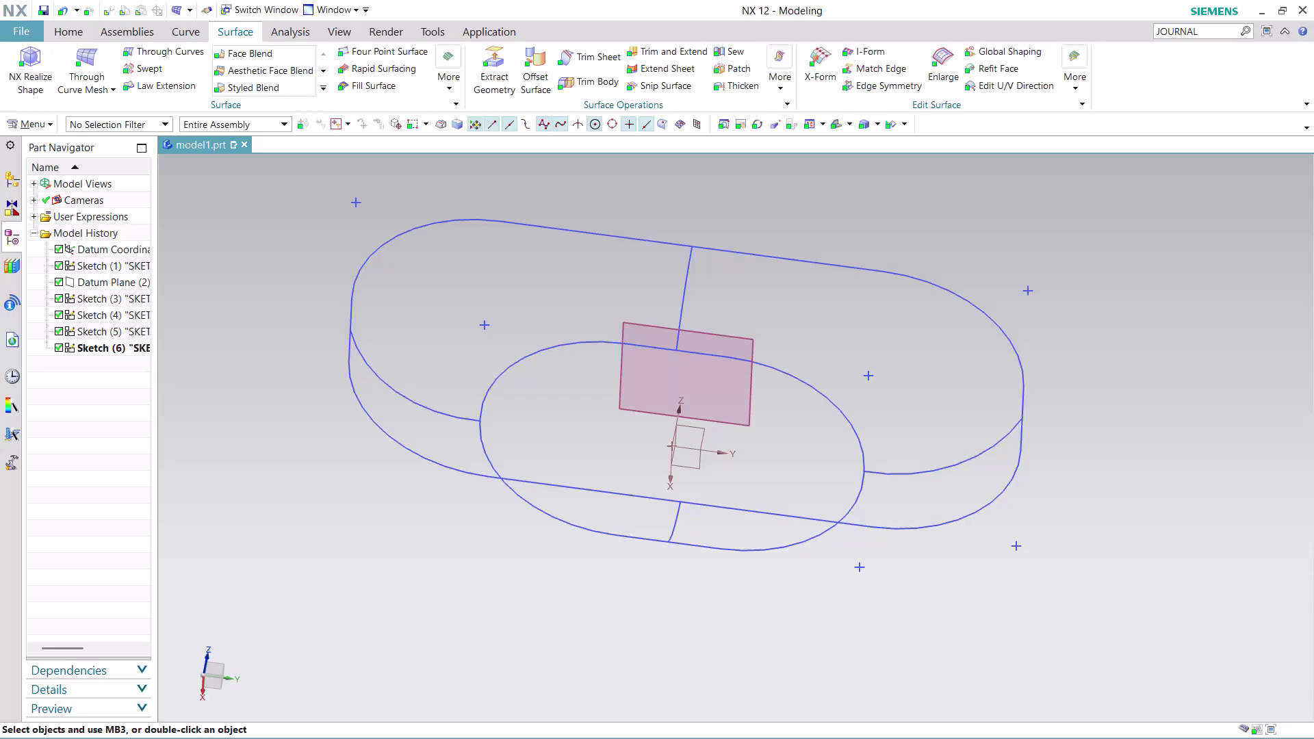
Orbit around the hull-shaped sketch curves and launch Through Curve Mesh.
middle_drag(491, 598, 483, 558)
scroll(up, 3)
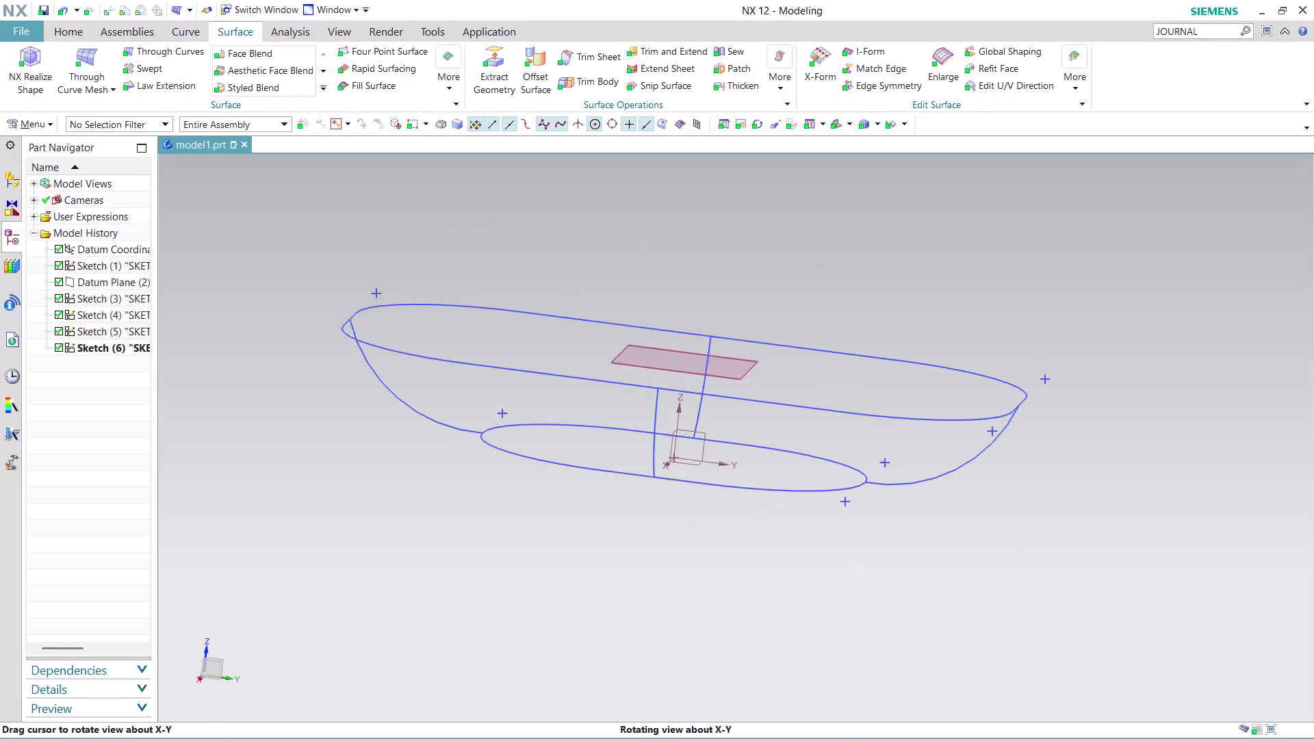
middle_drag(483, 558, 478, 548)
middle_drag(476, 542, 479, 566)
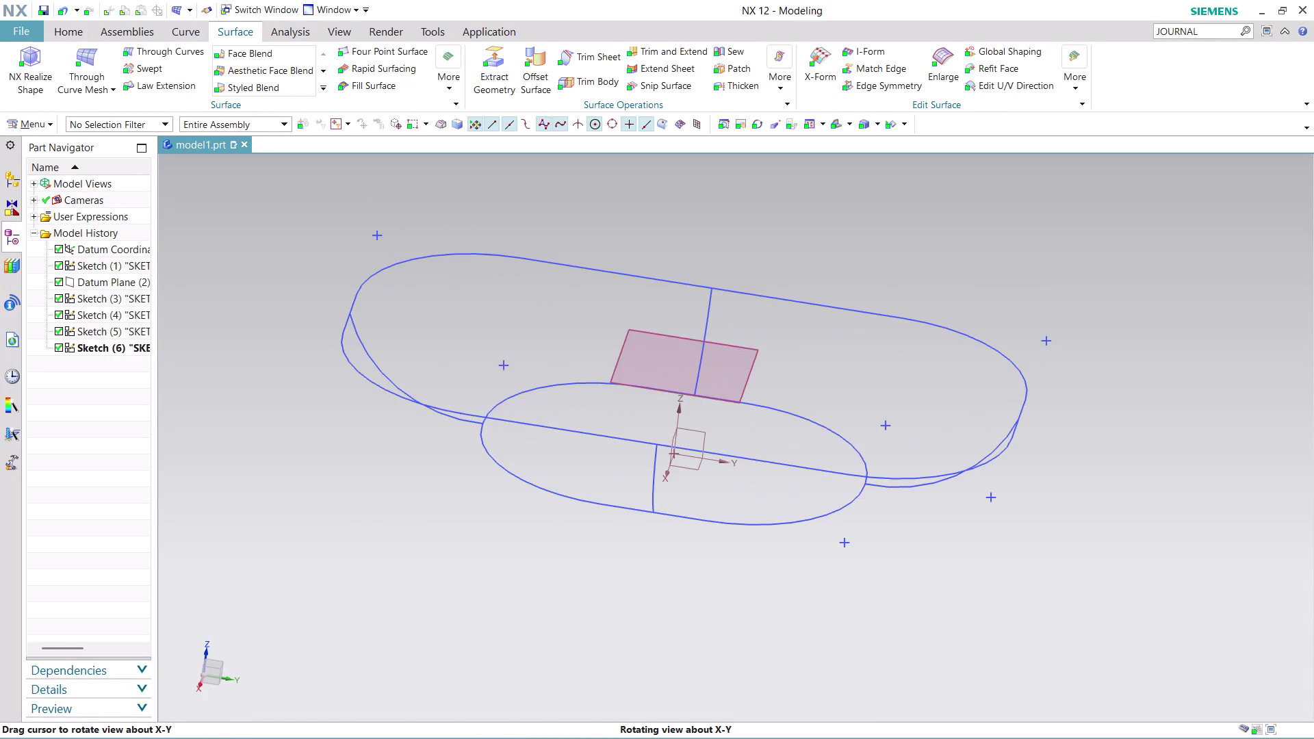
middle_drag(479, 566, 492, 552)
middle_click(492, 552)
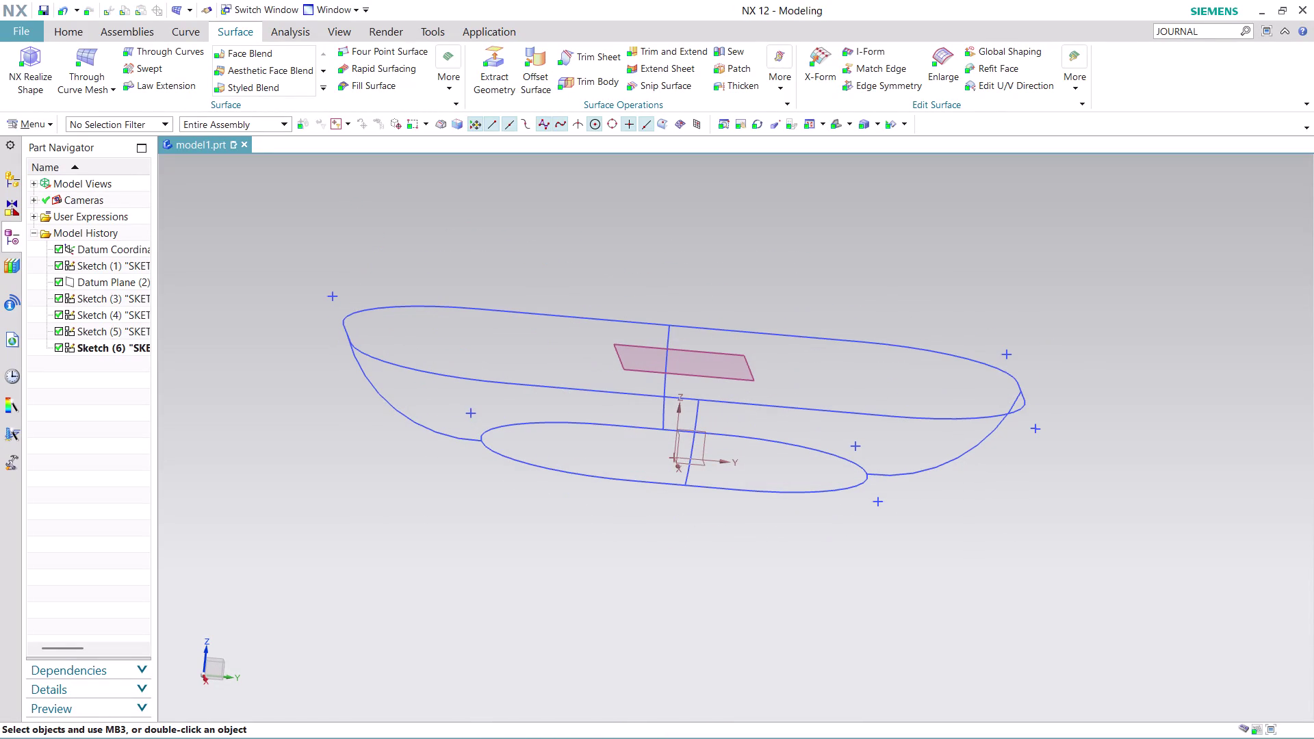
click(91, 54)
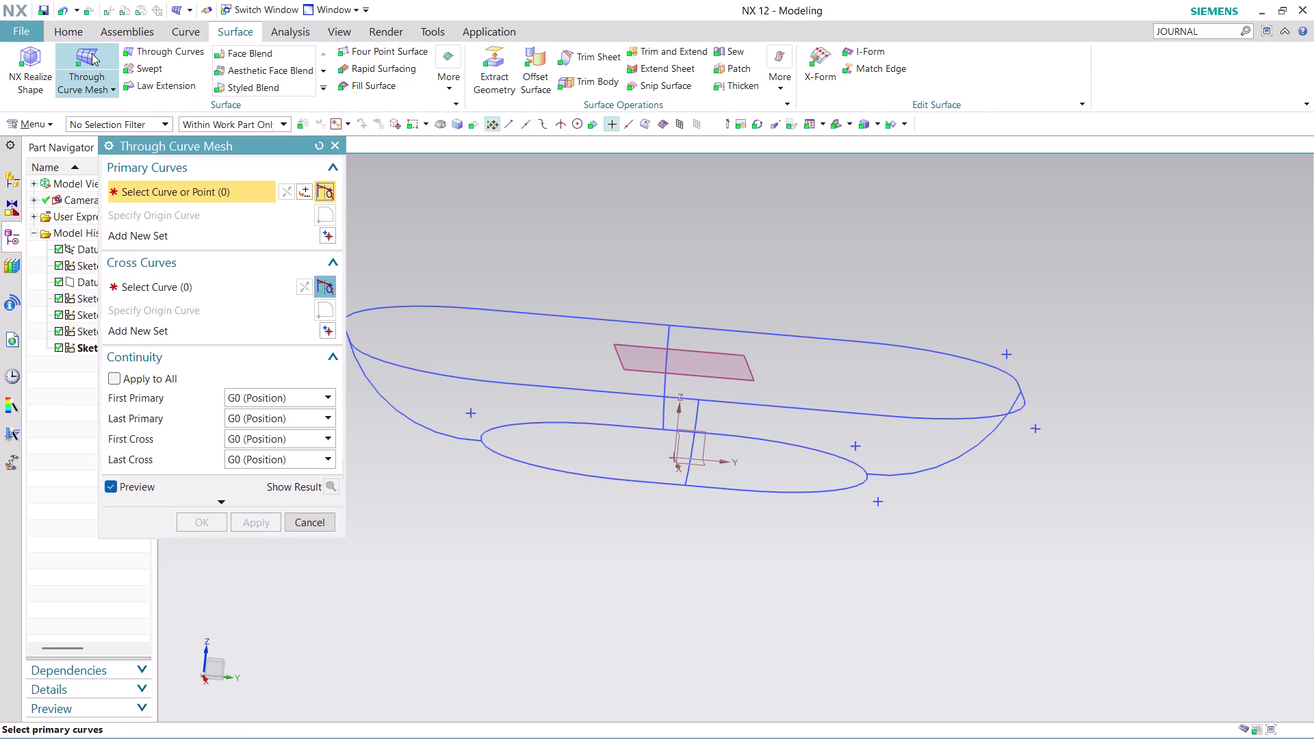
Pick the outer oval, add a new set, and pick the inner oval as primary curves.
scroll(down, 3)
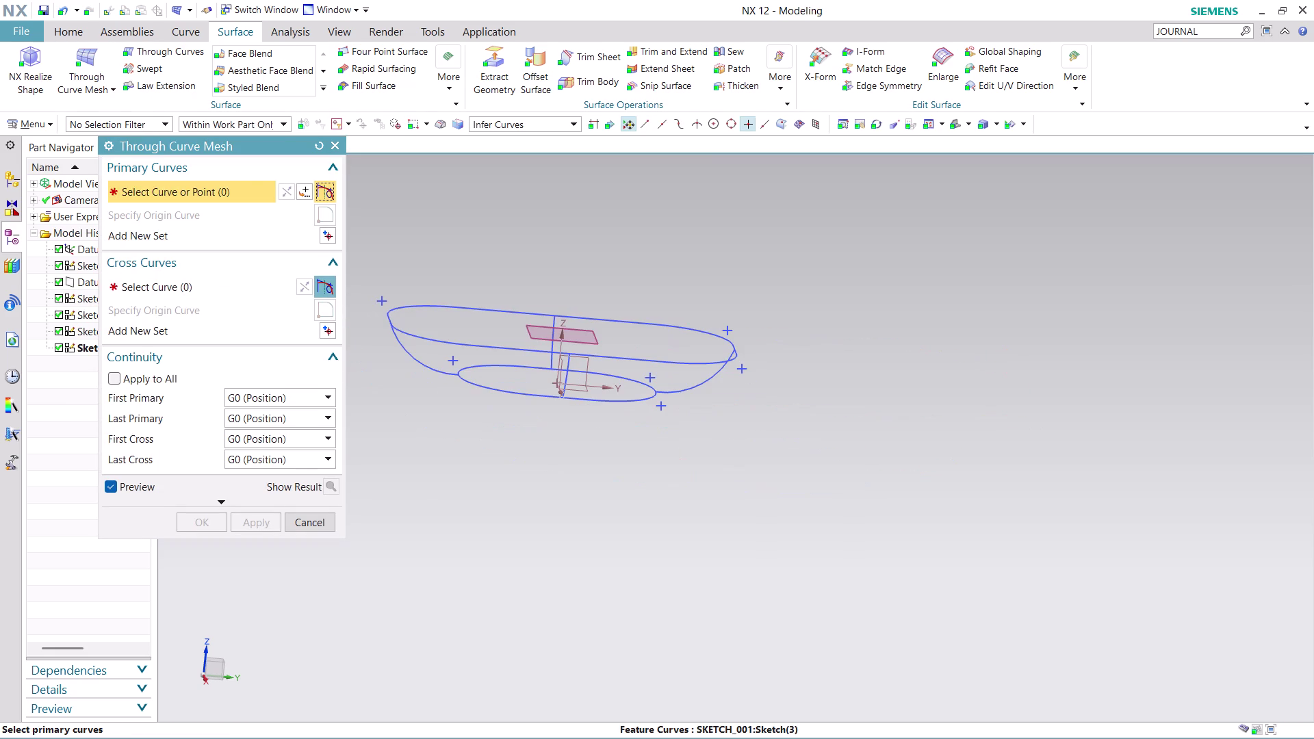
middle_drag(462, 247, 458, 276)
click(391, 356)
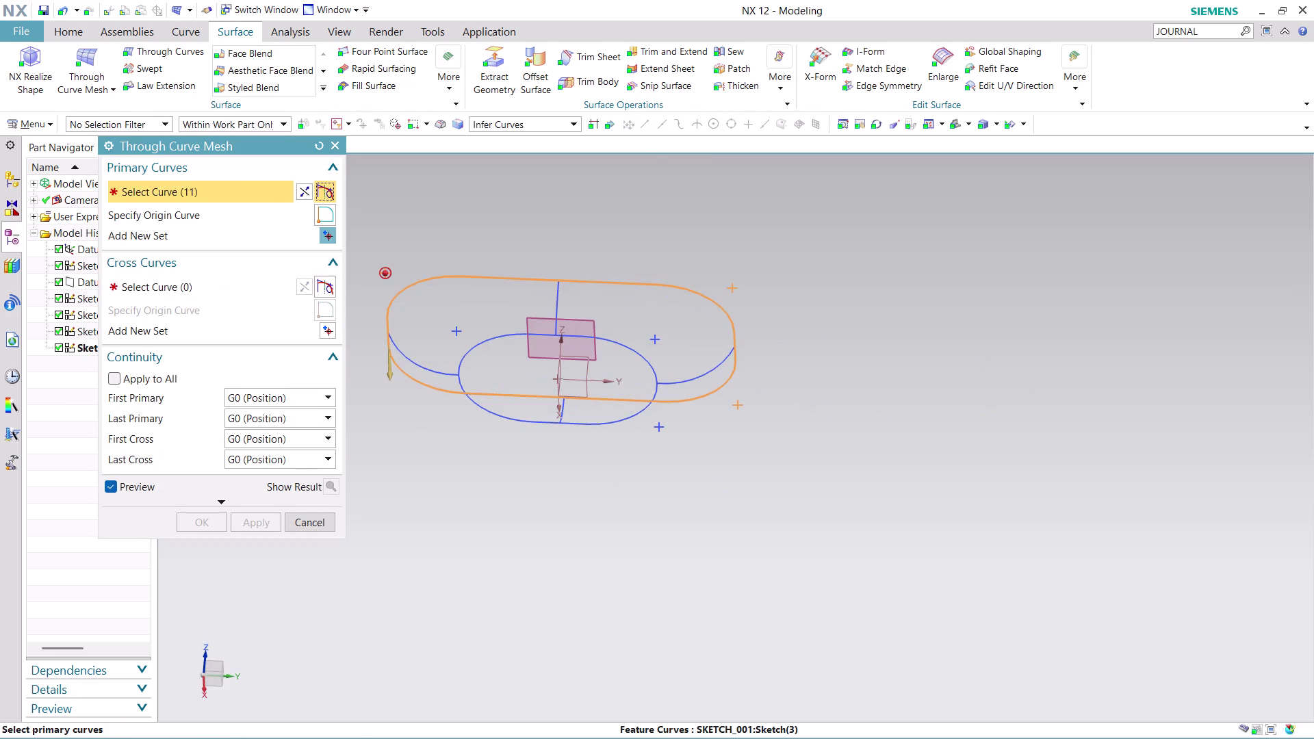
click(301, 195)
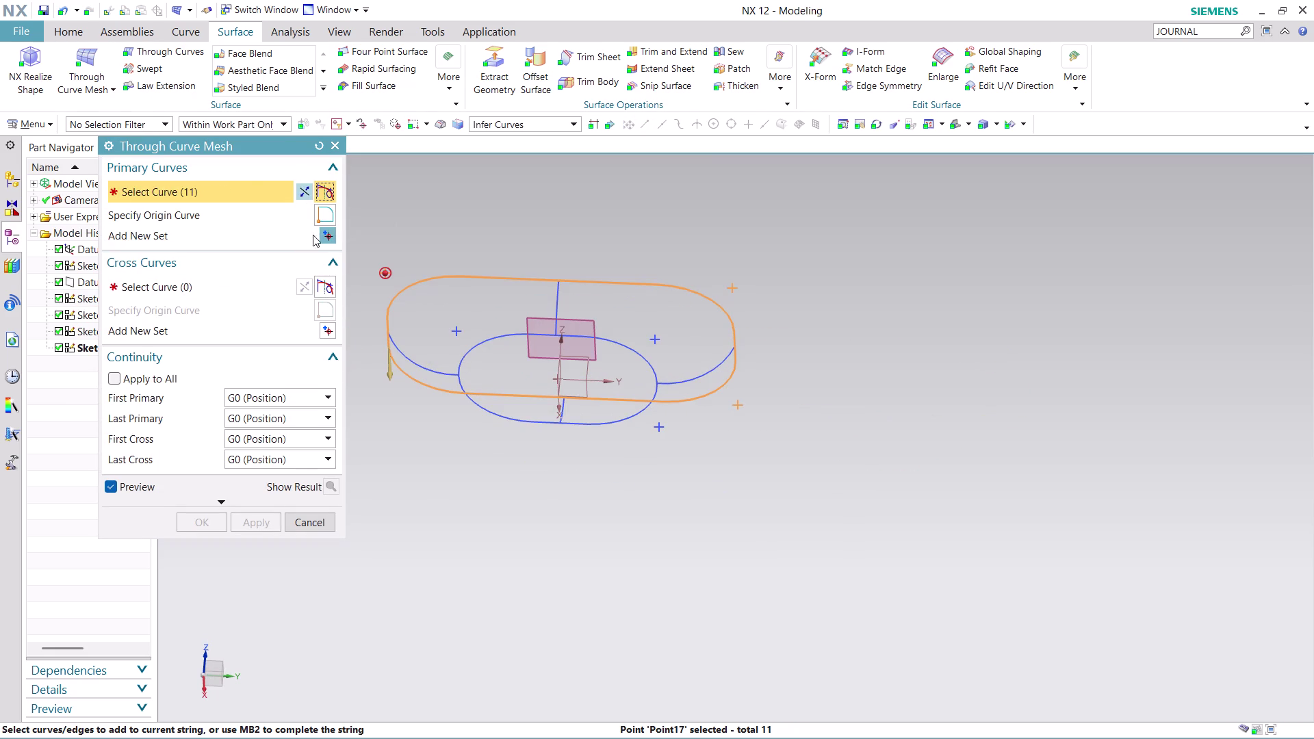
middle_click(419, 435)
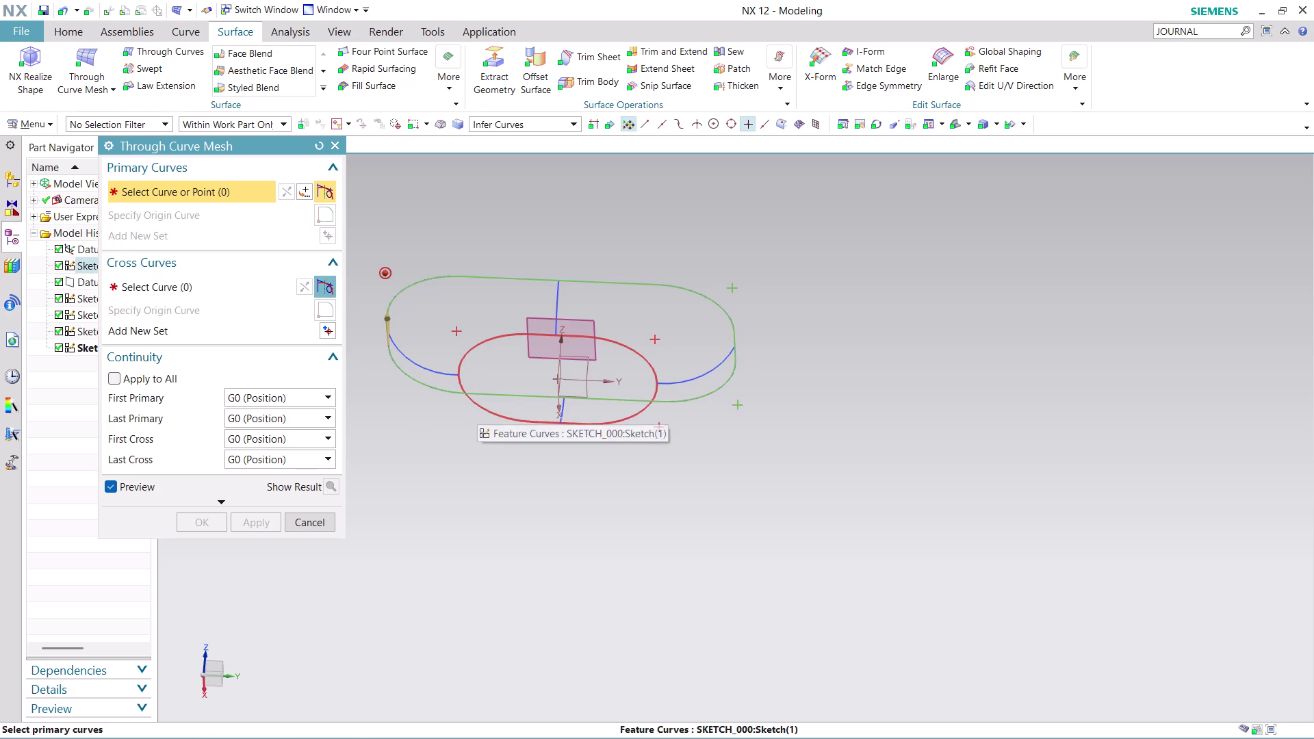
click(477, 406)
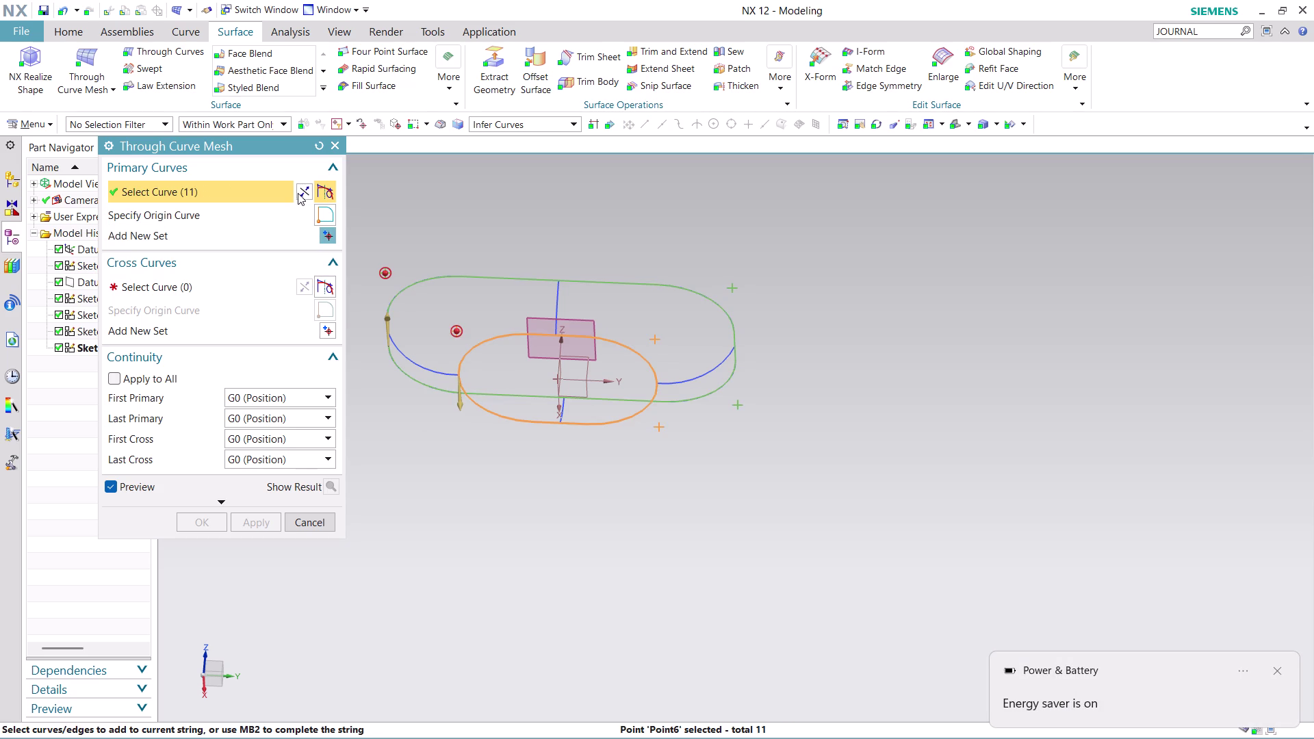
click(298, 193)
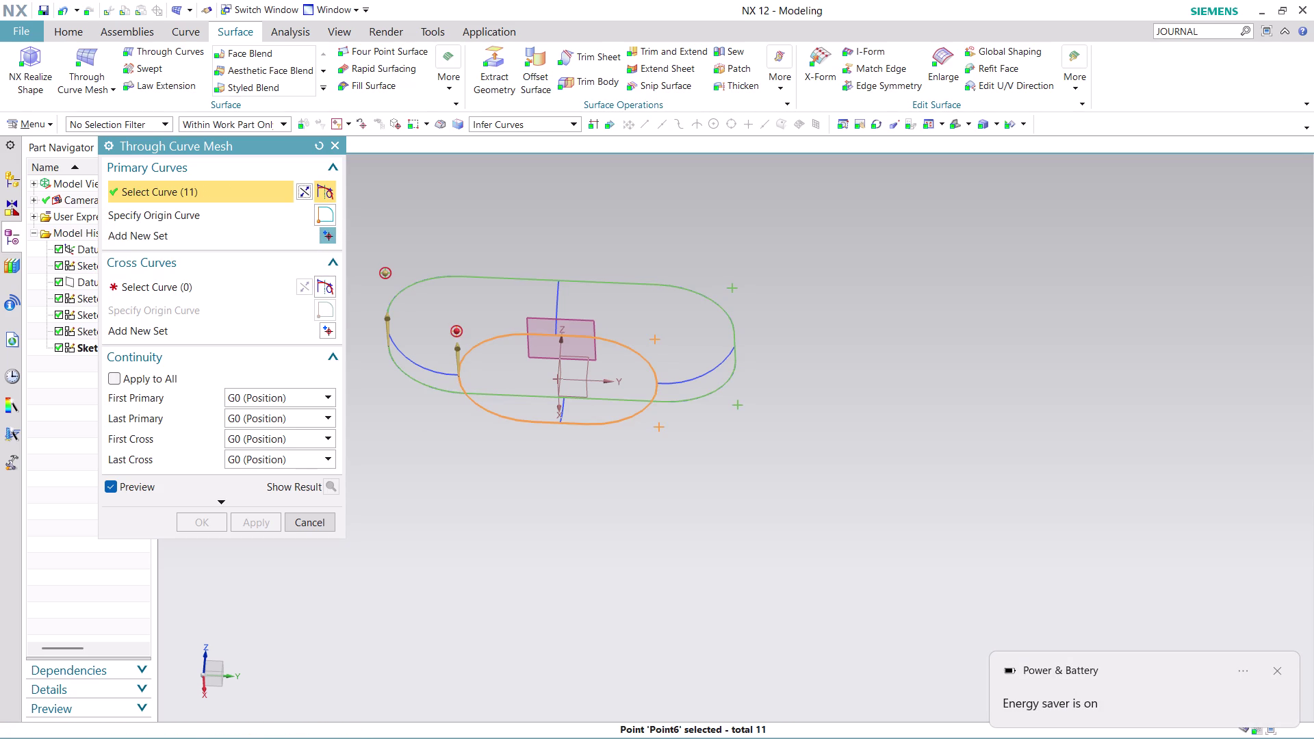
click(201, 285)
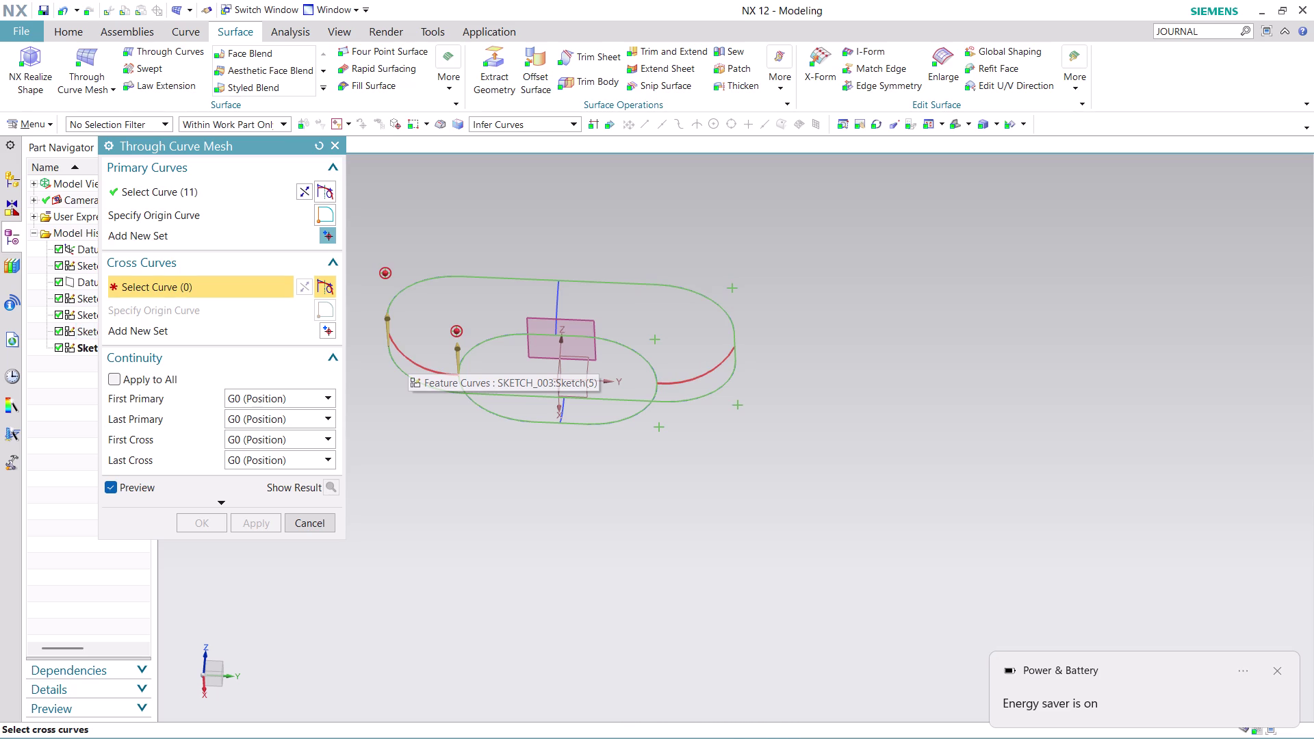
With the Tangent Curves rule, pick the left, back, right and front arcs as cross curves.
click(567, 120)
click(554, 170)
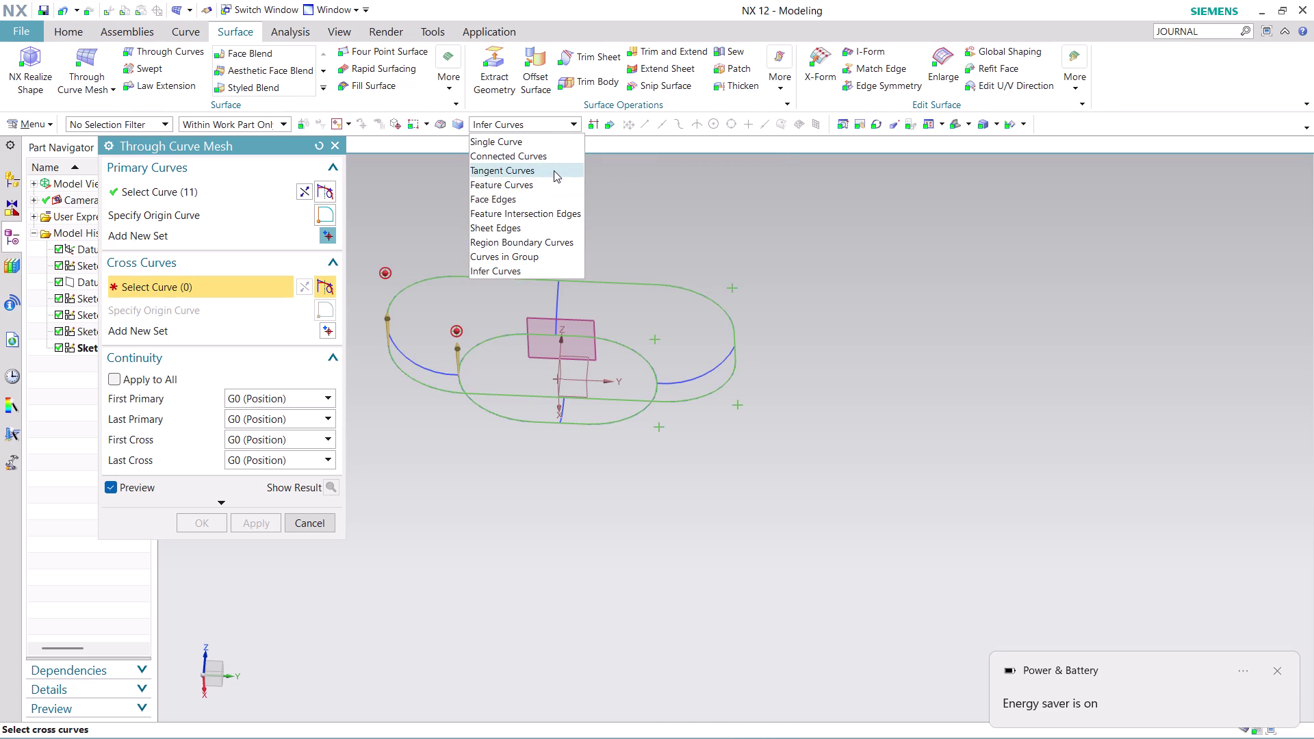
click(412, 360)
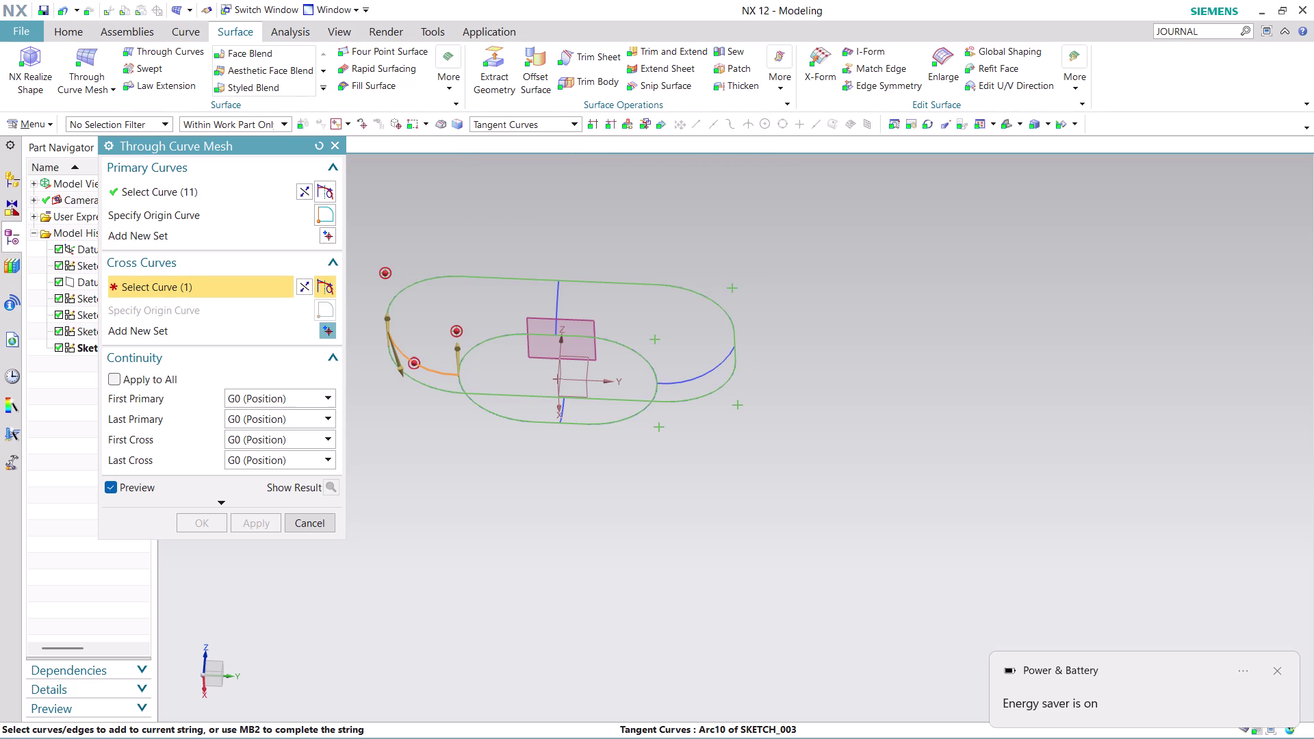
click(555, 291)
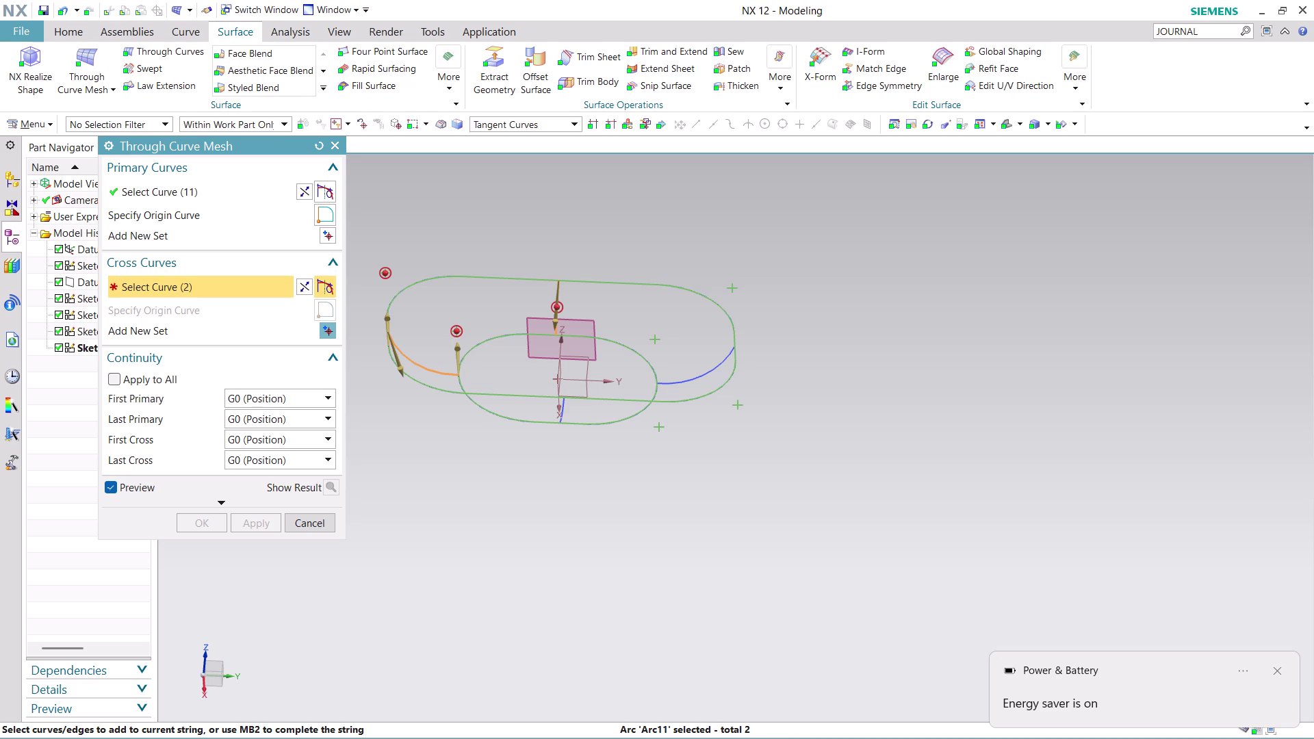
click(720, 367)
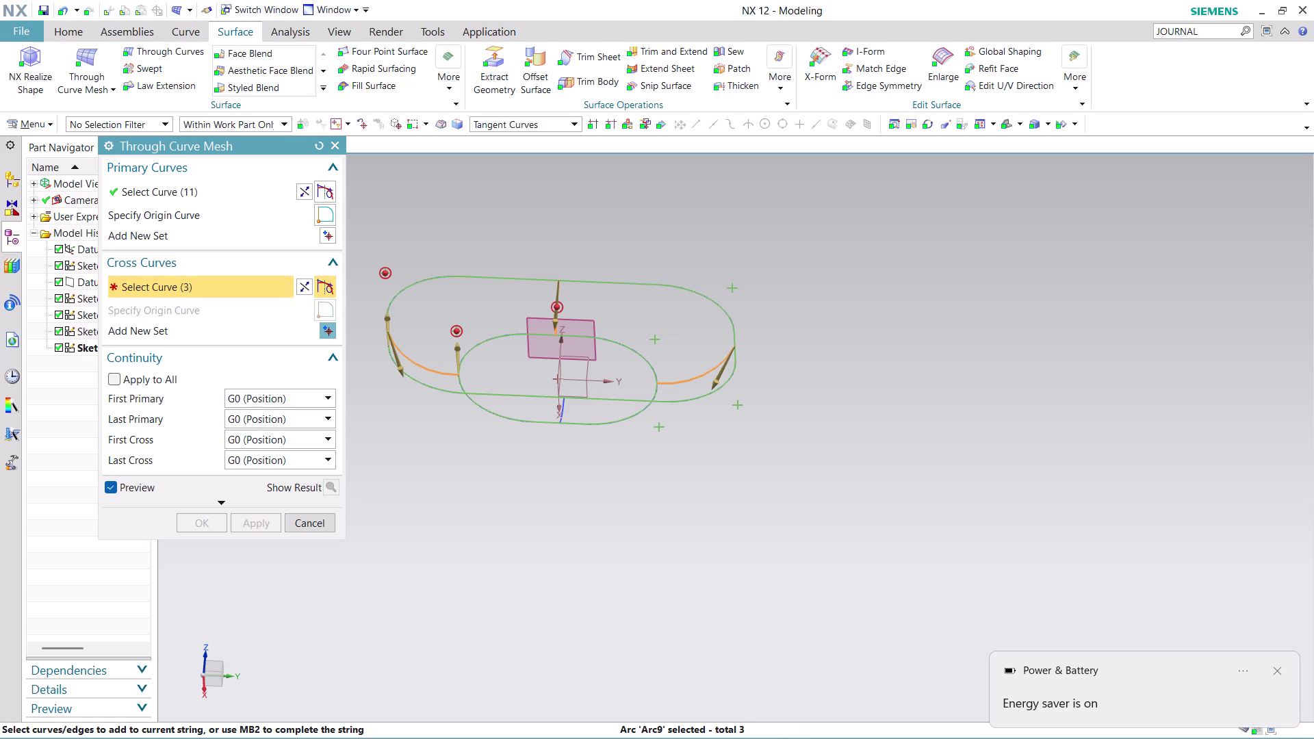
click(561, 419)
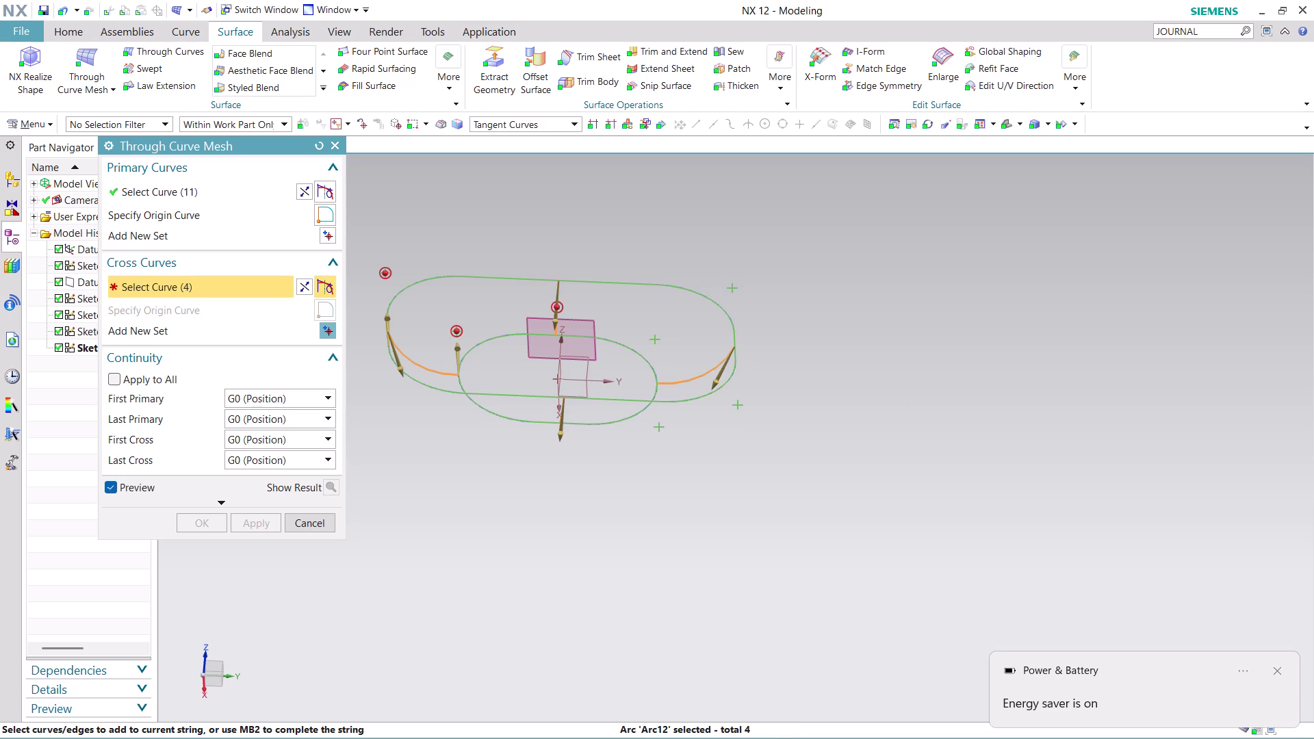
click(215, 501)
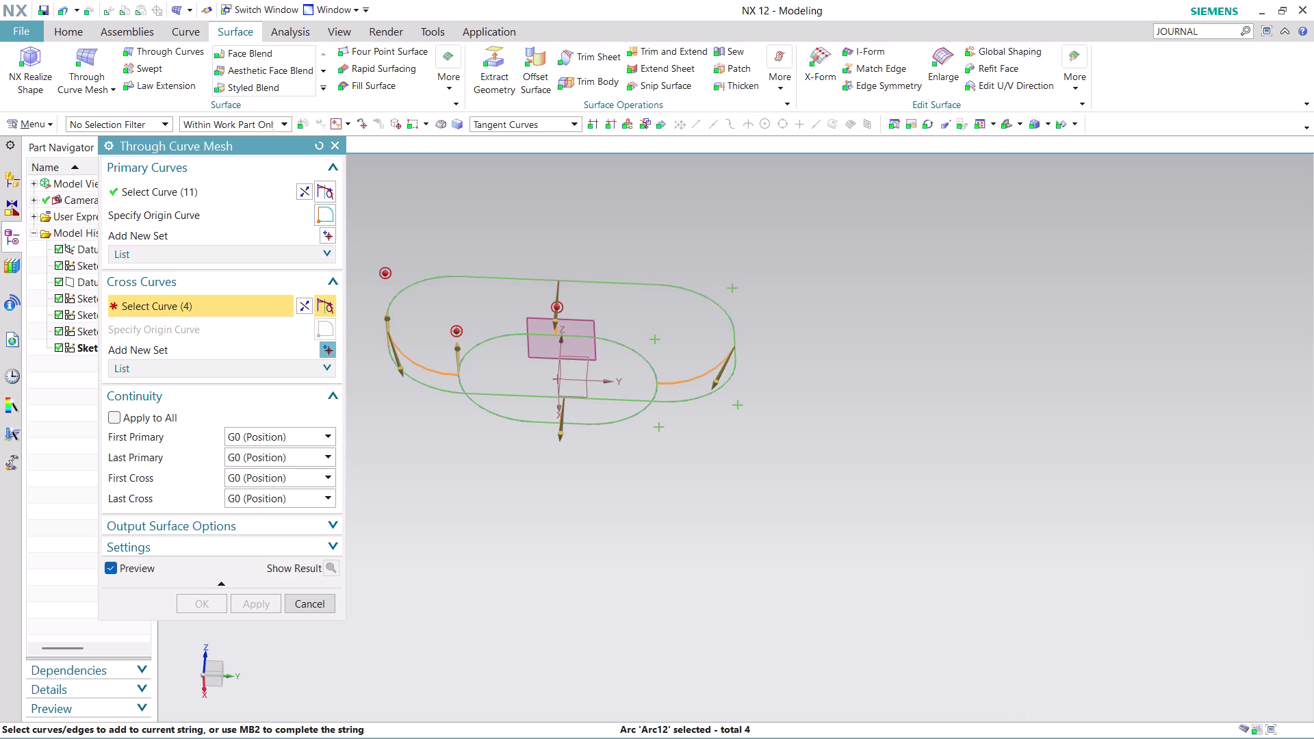
Expand the dialog's More options and show the cross curve list.
click(327, 303)
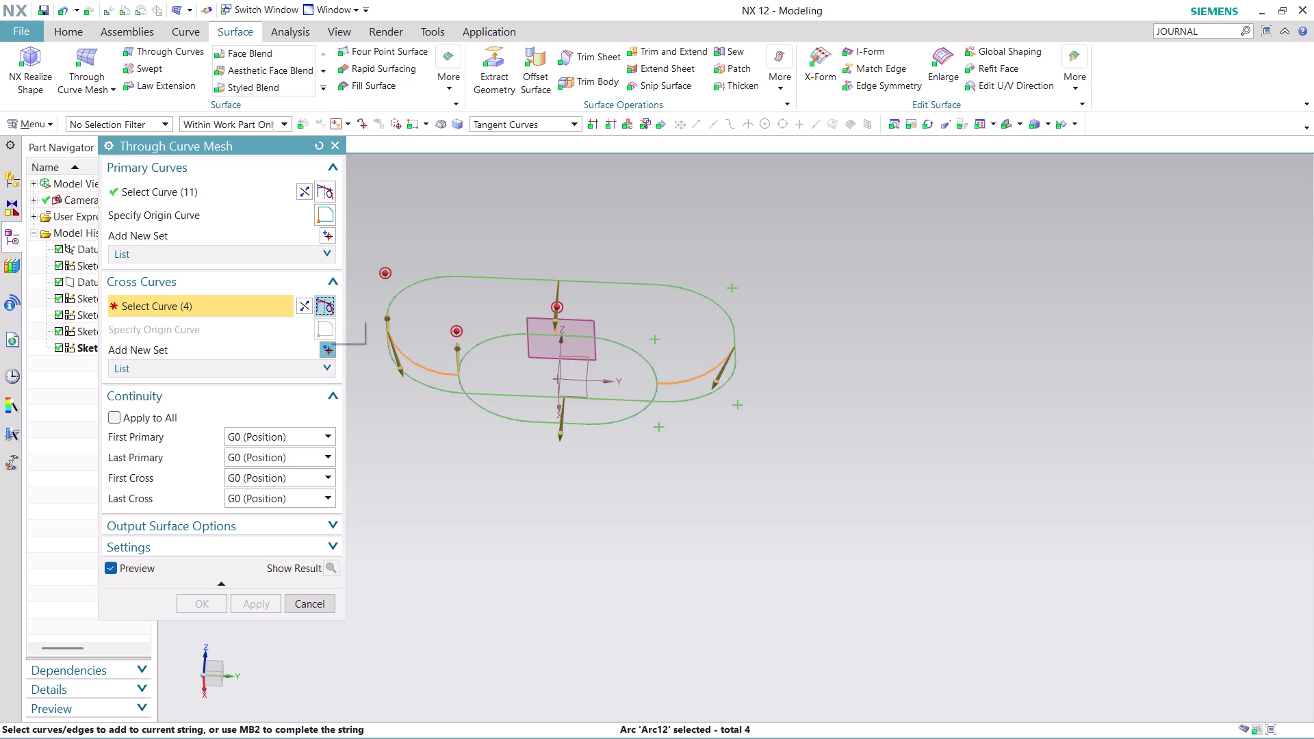
click(324, 308)
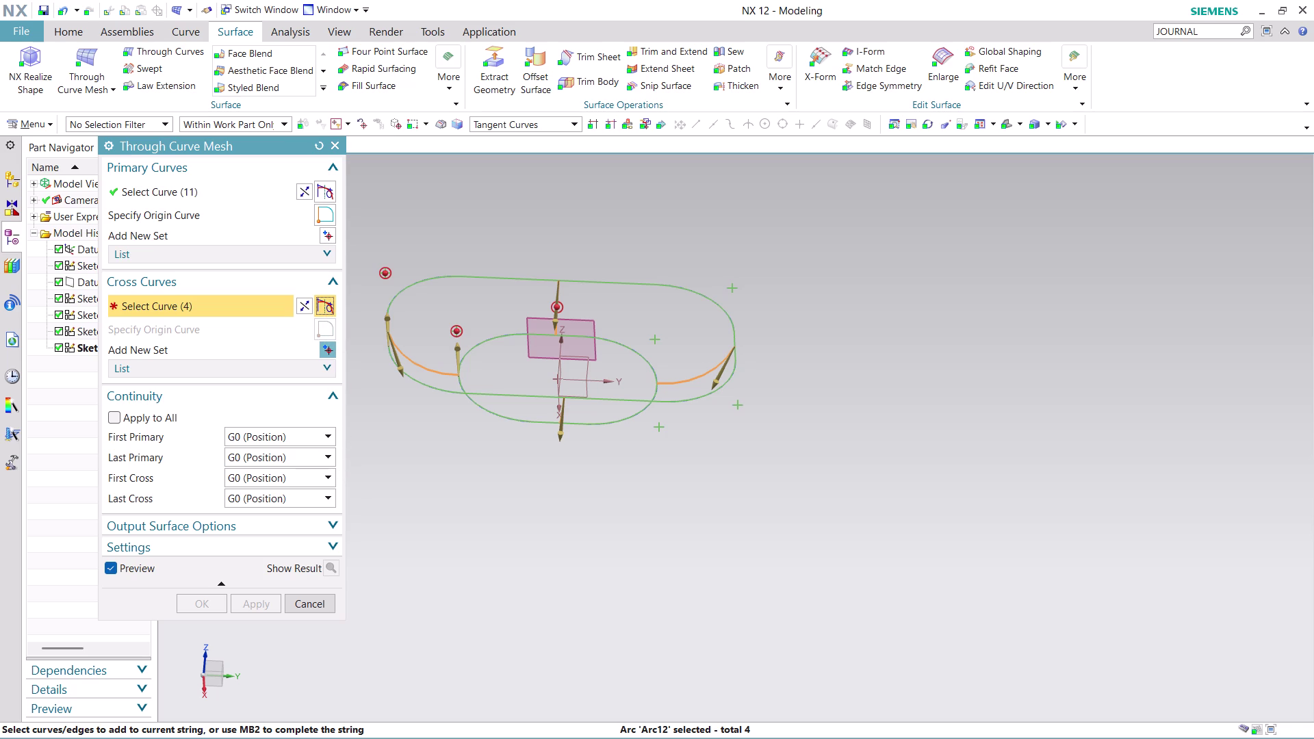
click(321, 369)
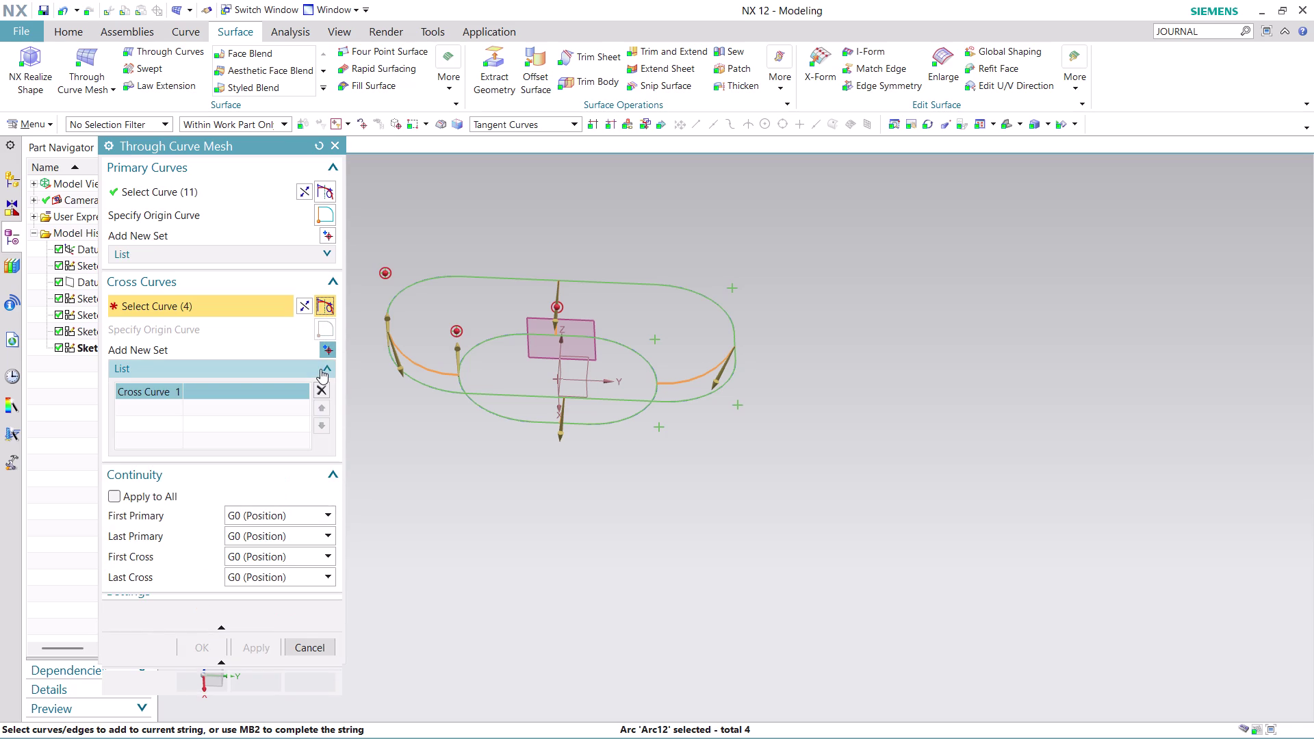
Change Body Type from Solid to Sheet in Settings, keeping Rebuild at None.
click(279, 428)
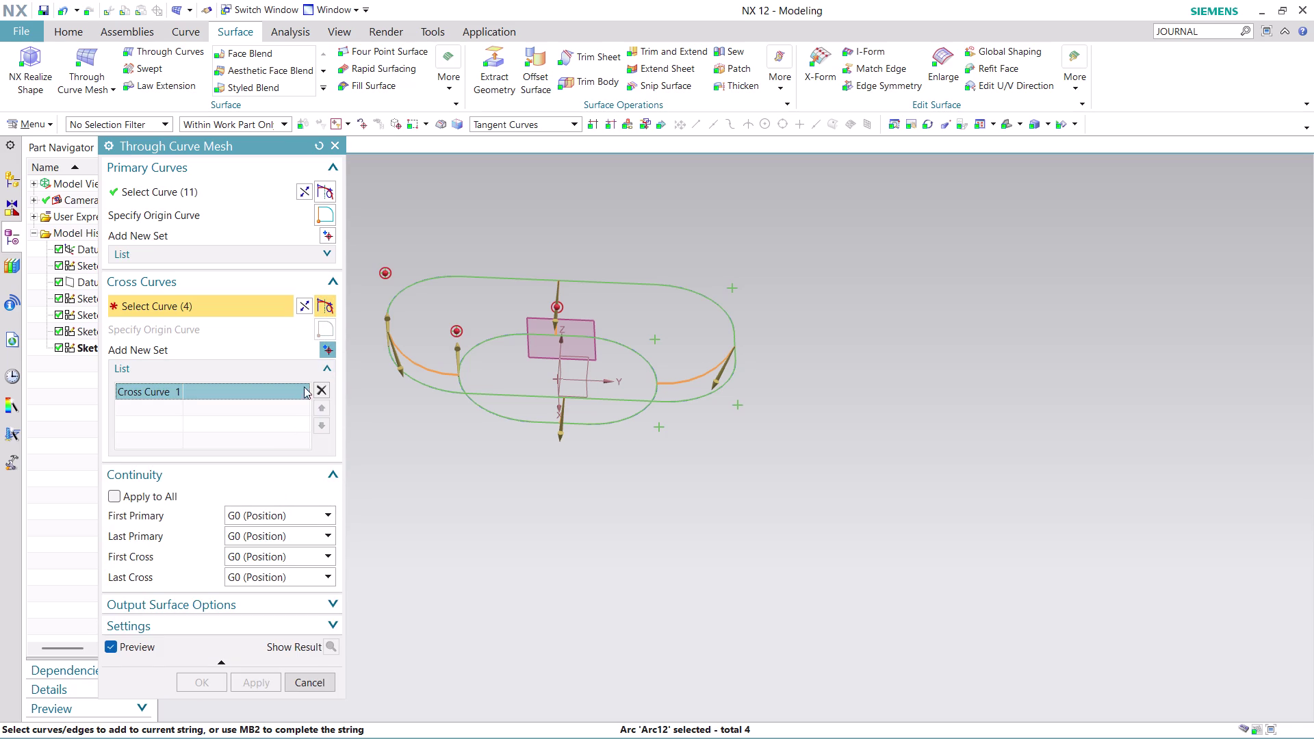
click(322, 369)
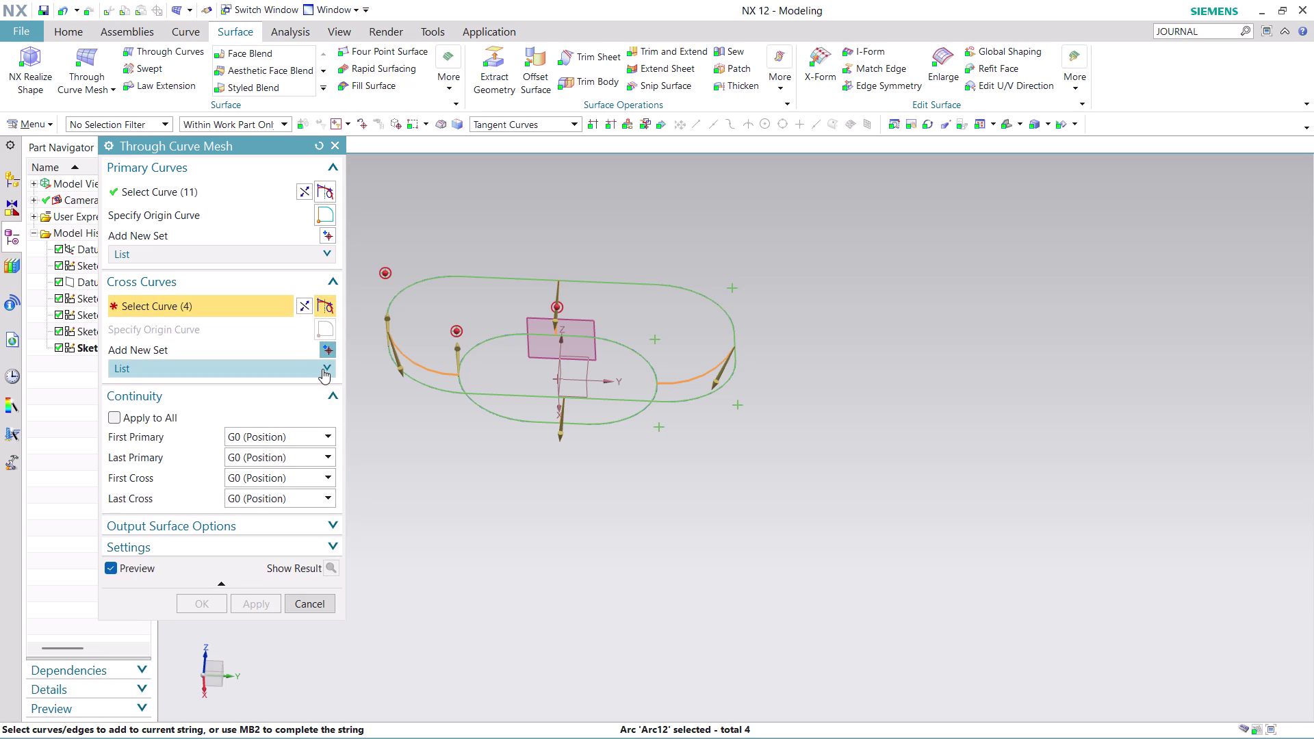
click(328, 548)
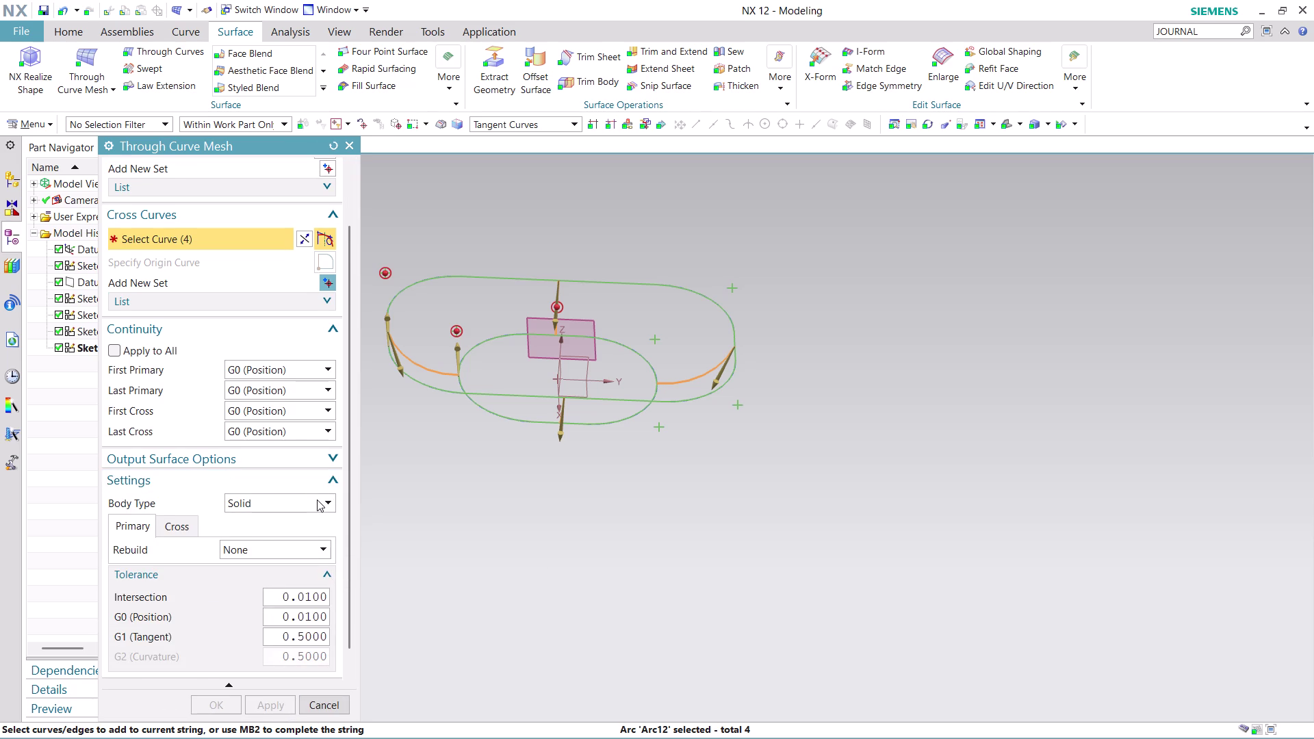
click(317, 500)
click(302, 529)
scroll(down, 3)
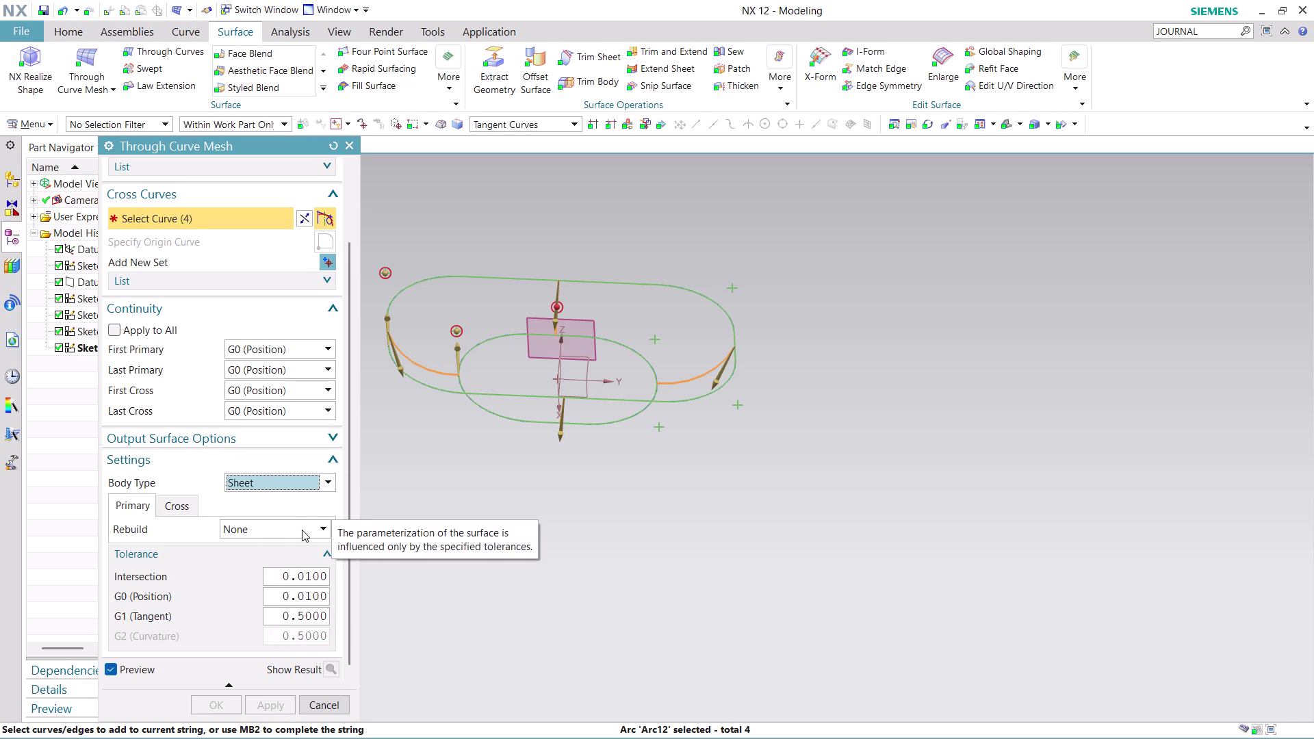
click(302, 530)
click(302, 530)
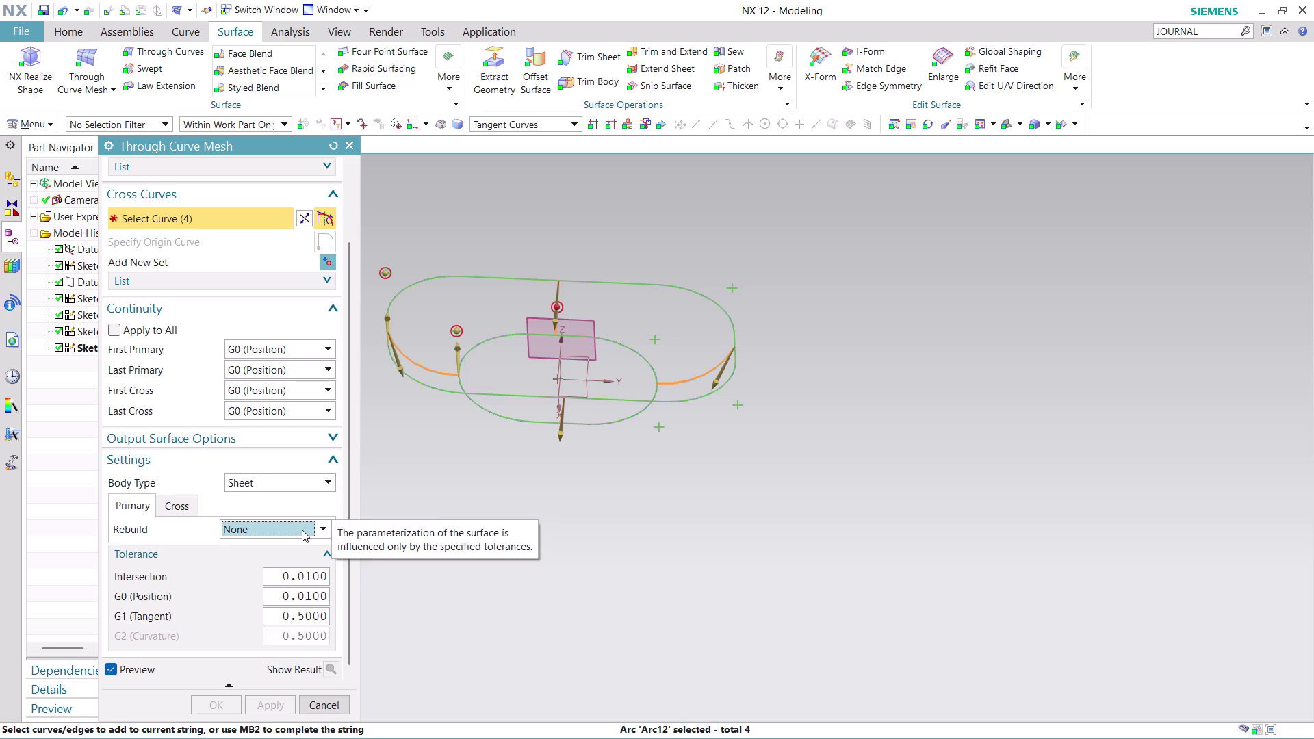
click(327, 458)
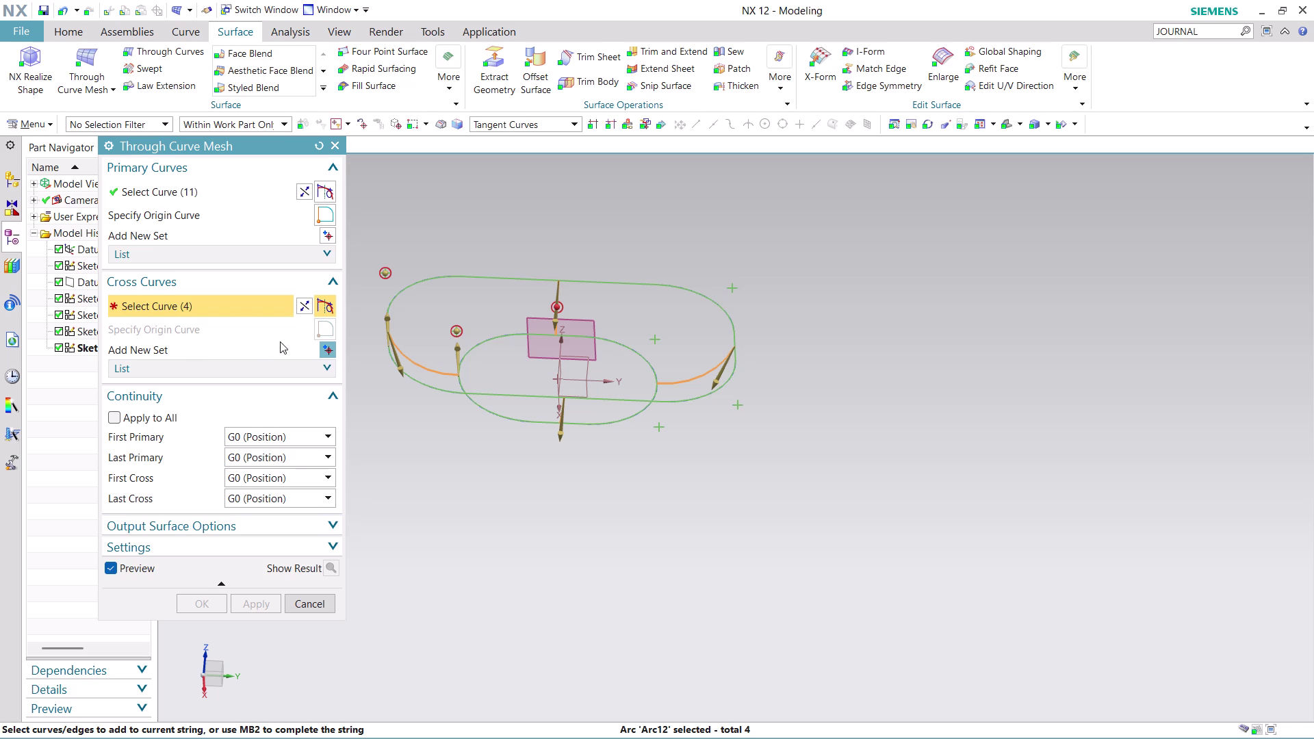
Re-pick cross curves, add another cross-curve set, then cancel the Through Curve Mesh command.
click(182, 256)
click(181, 256)
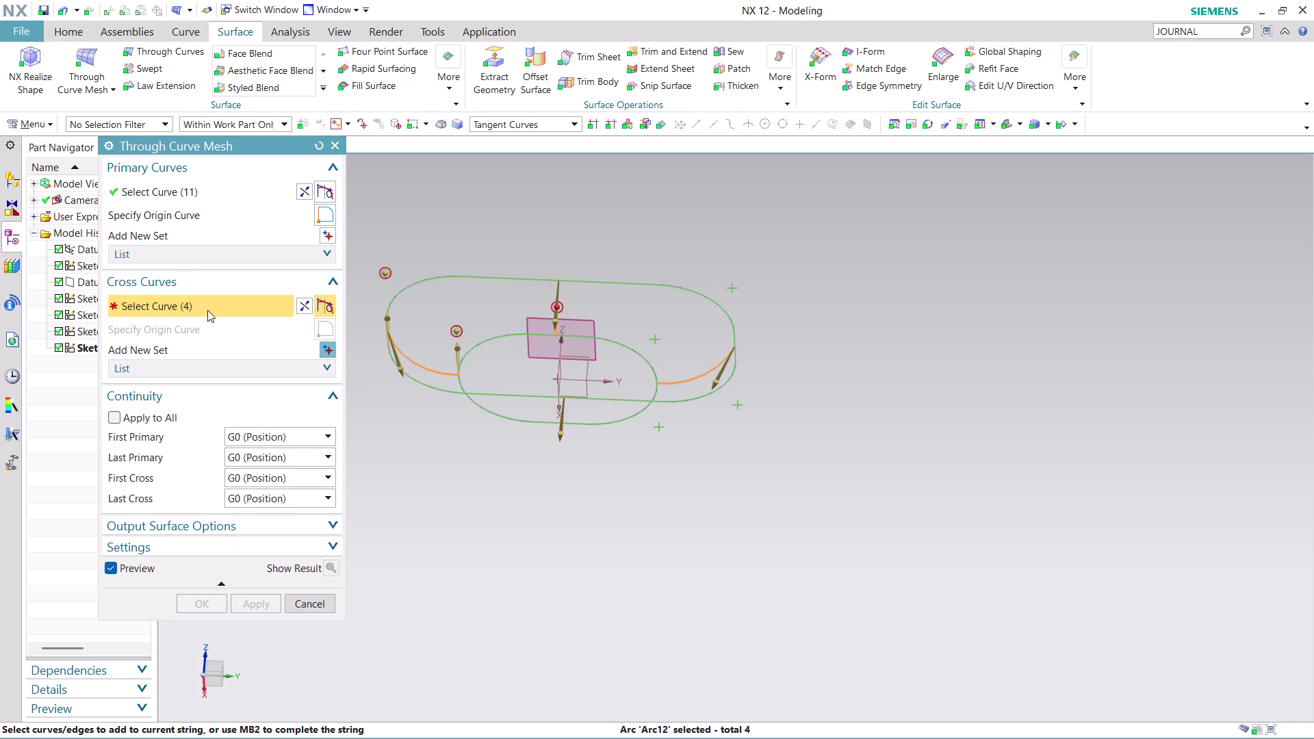
click(208, 310)
right_click(207, 310)
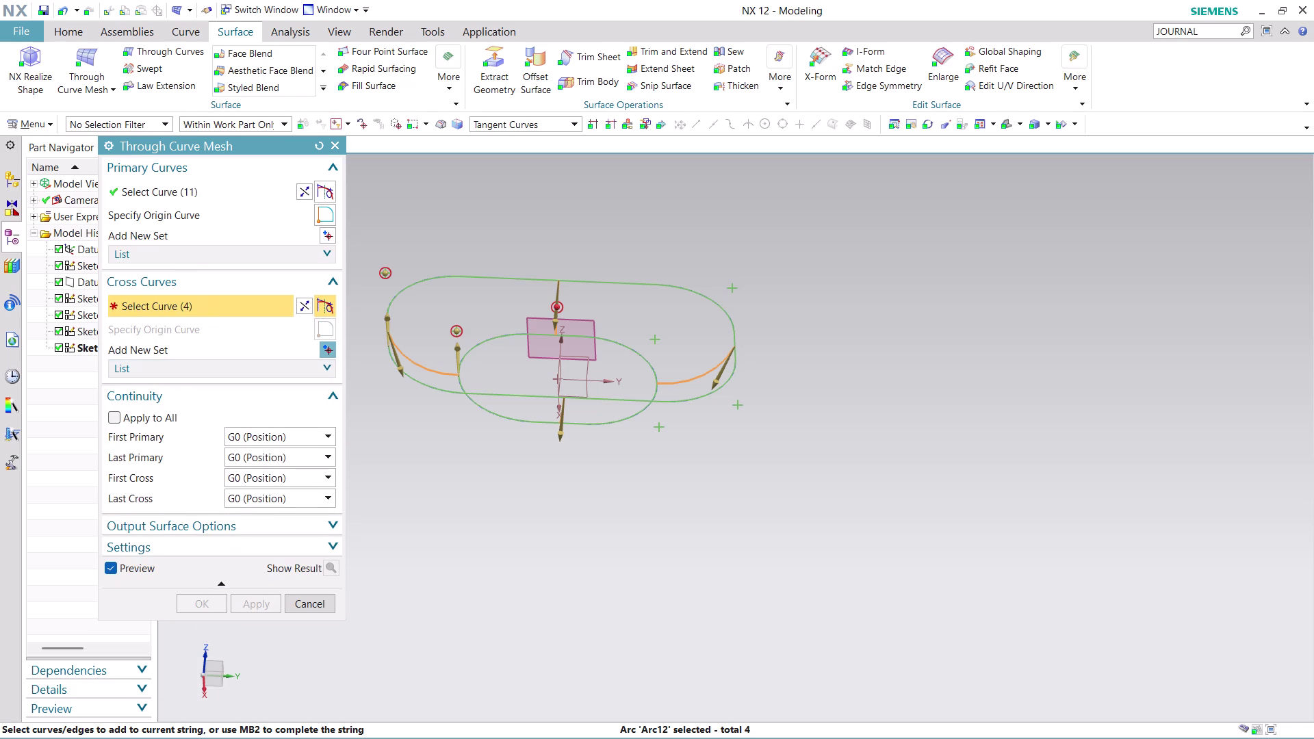
click(561, 441)
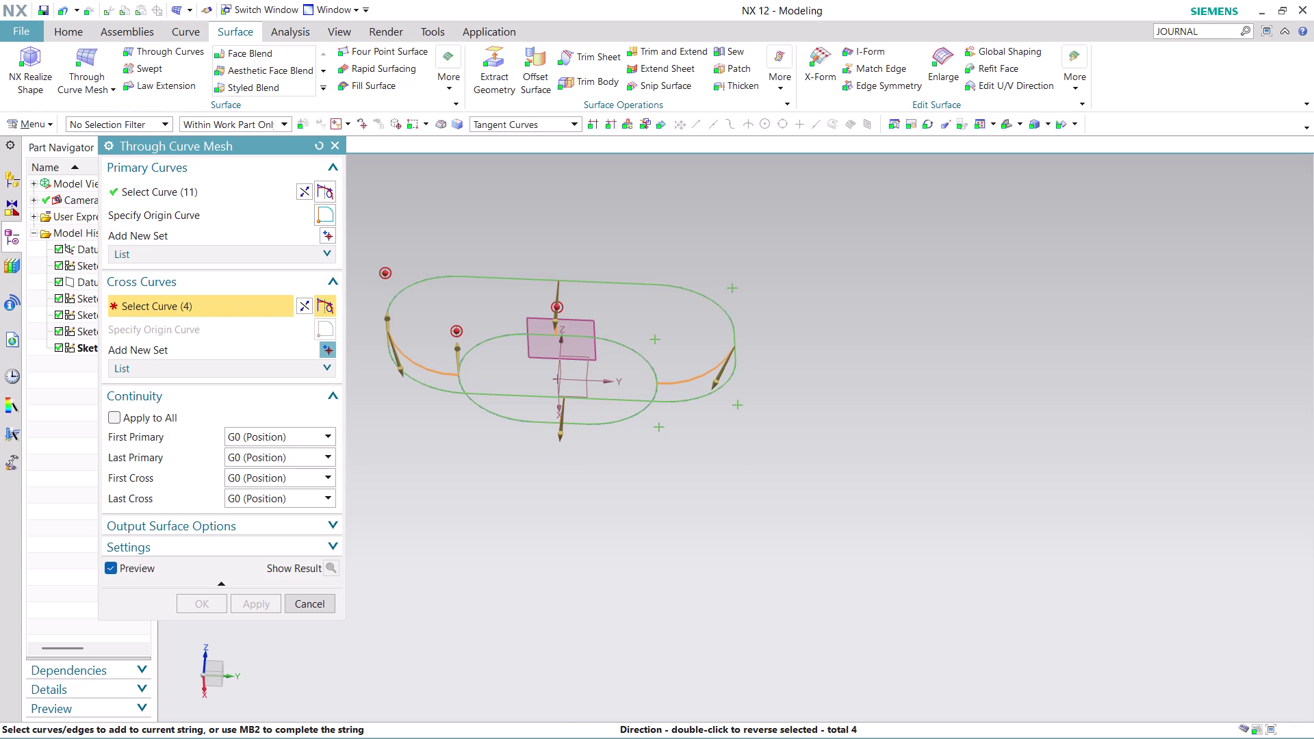
click(398, 367)
click(552, 320)
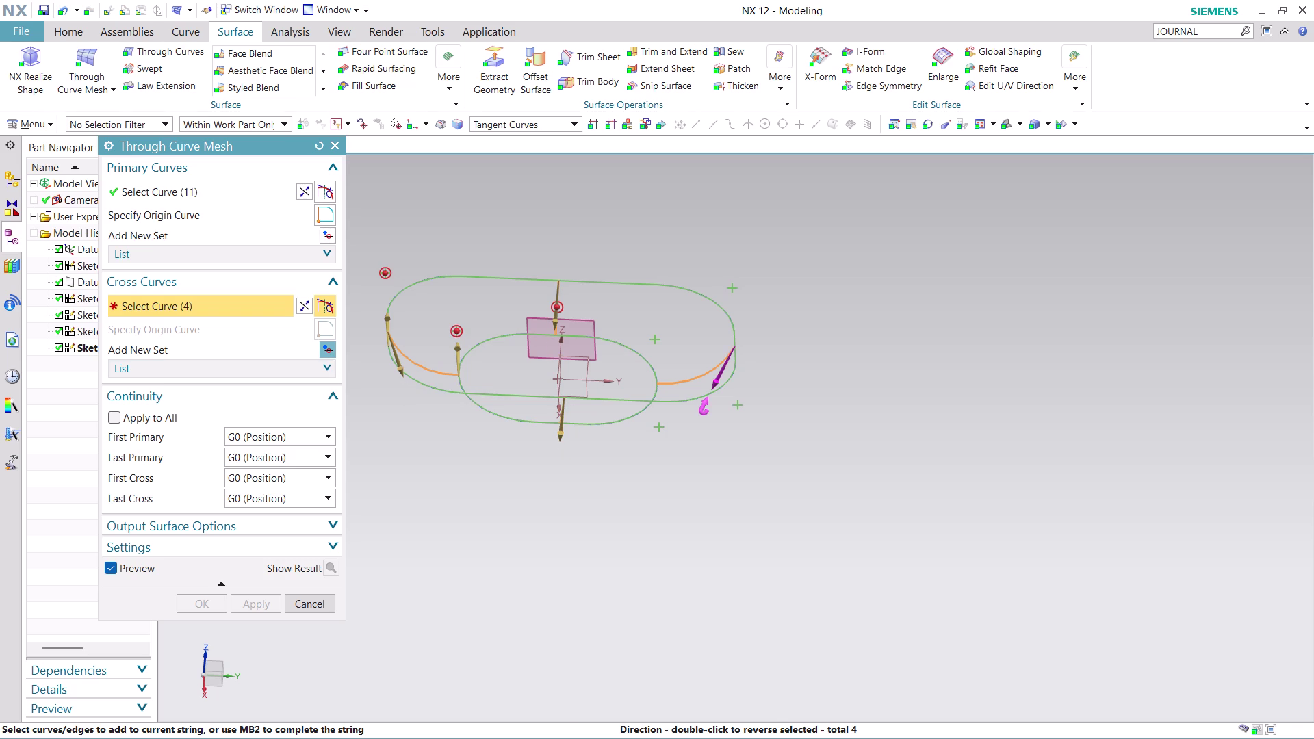
click(724, 379)
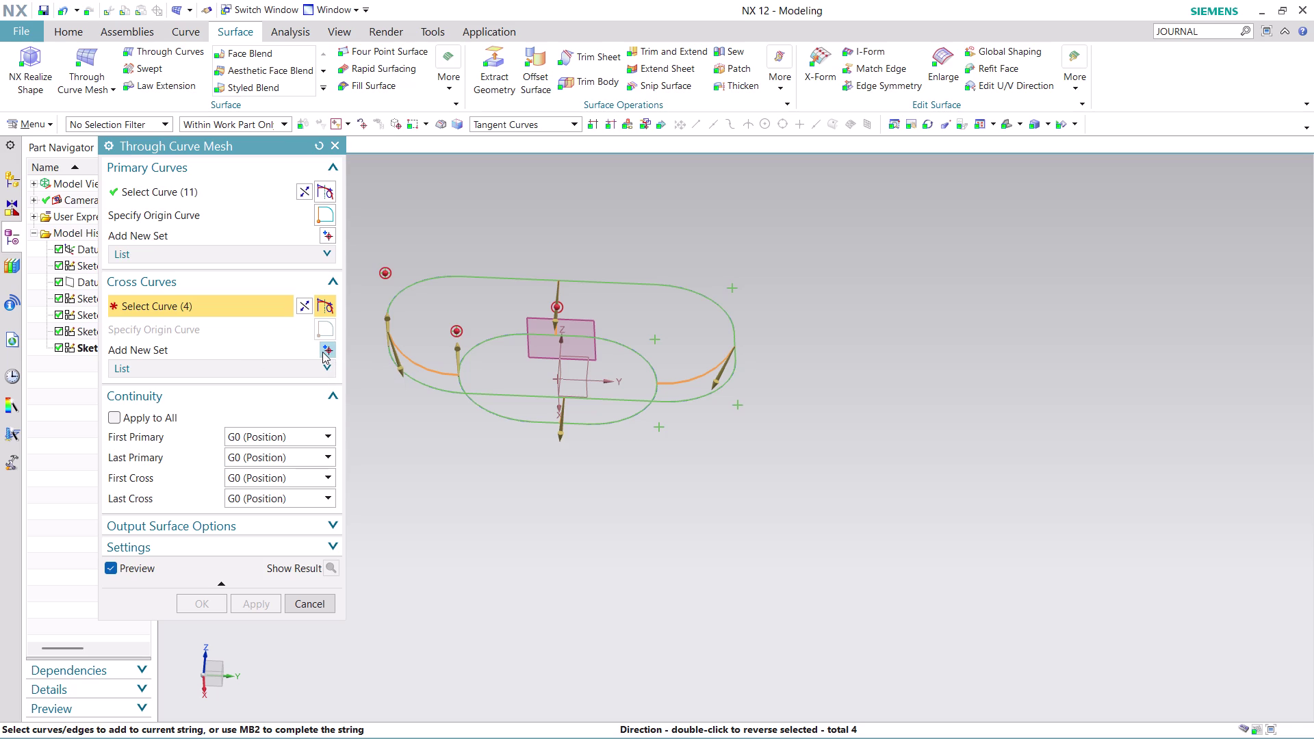
click(322, 352)
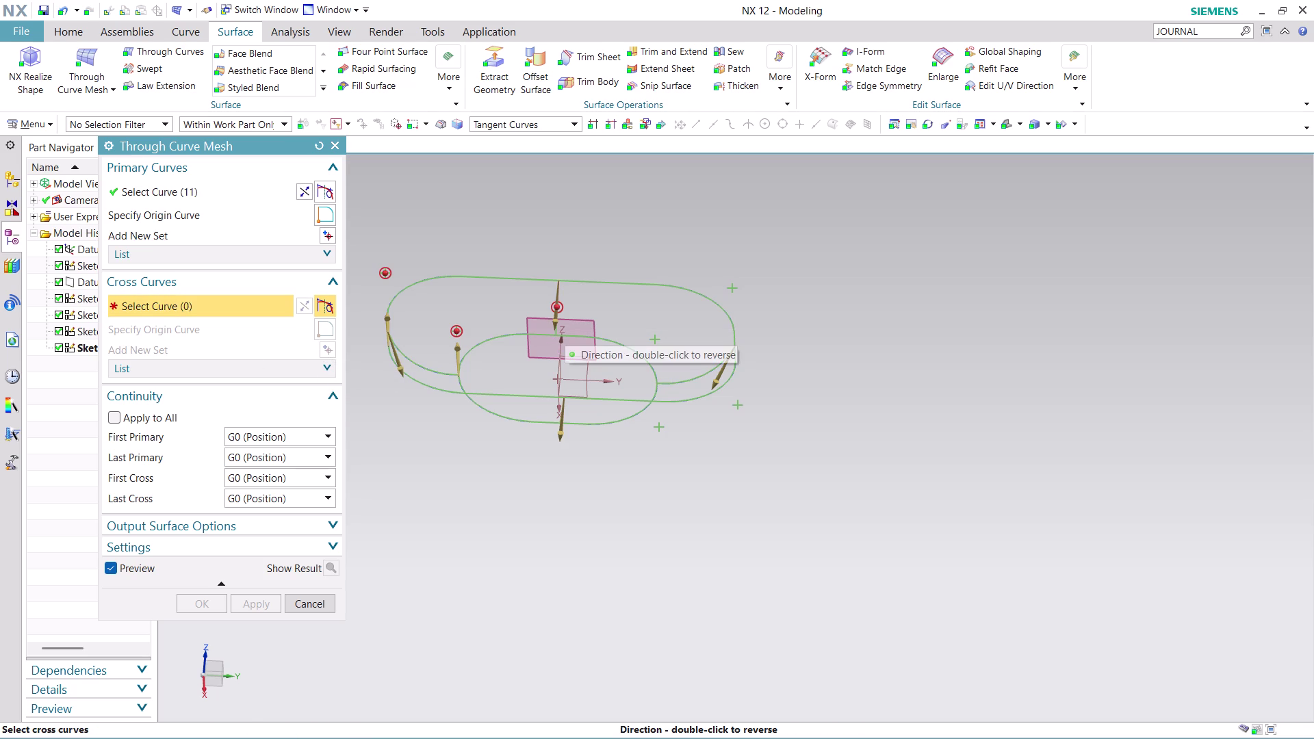
key(ctrl+z)
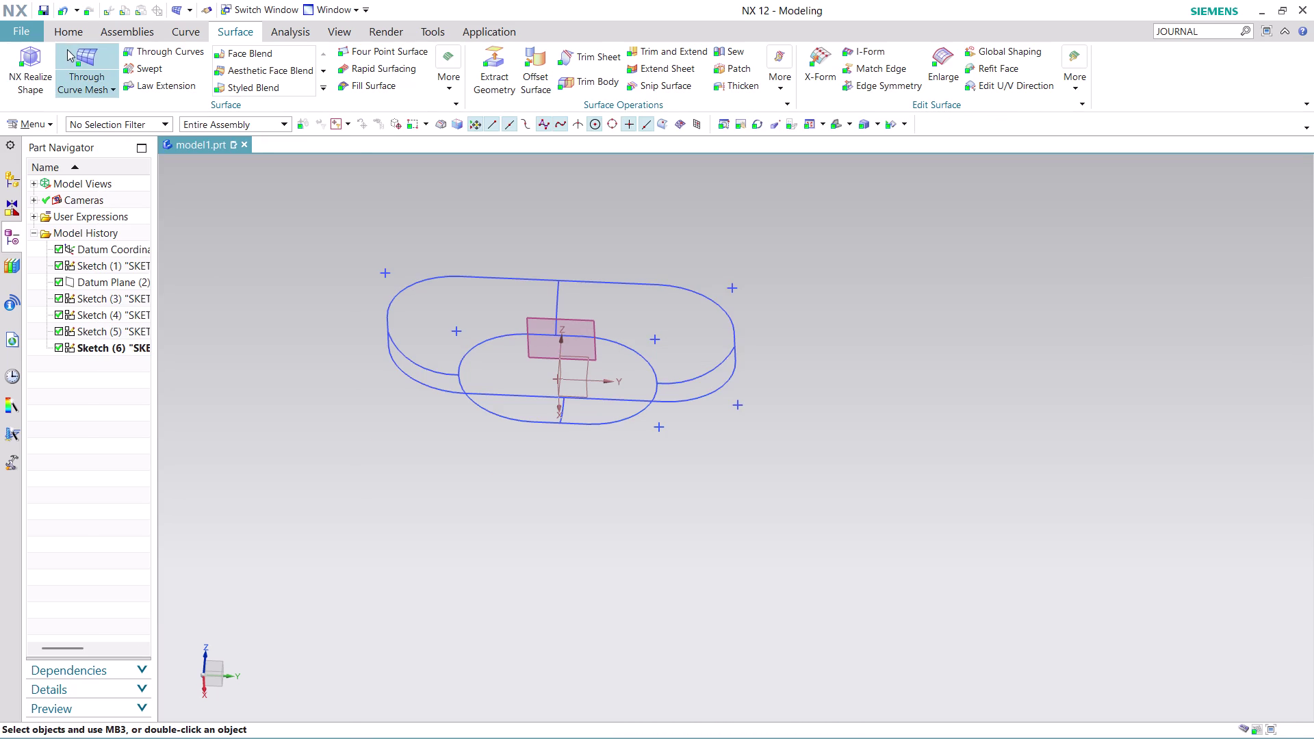
Relaunch Through Curve Mesh with the outer and inner ovals as separate primary sets.
click(75, 47)
click(384, 350)
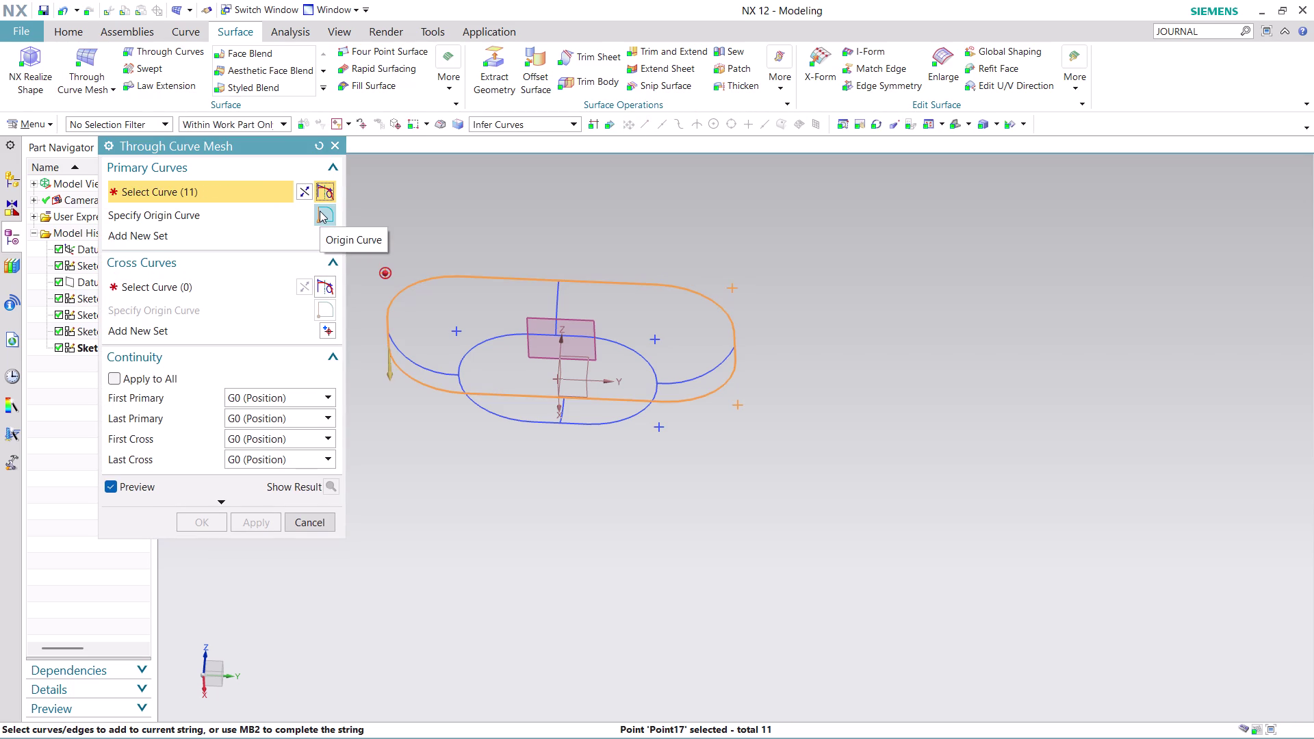
click(302, 197)
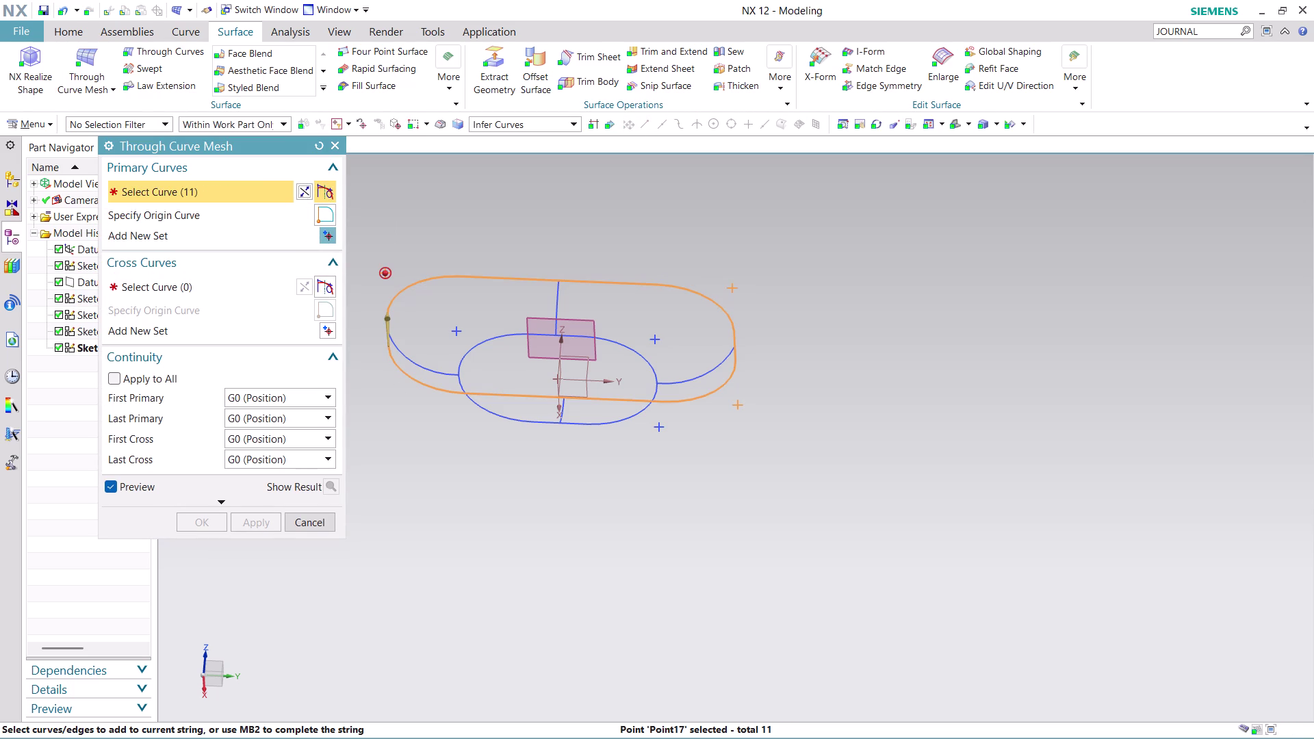
middle_click(404, 446)
scroll(down, 3)
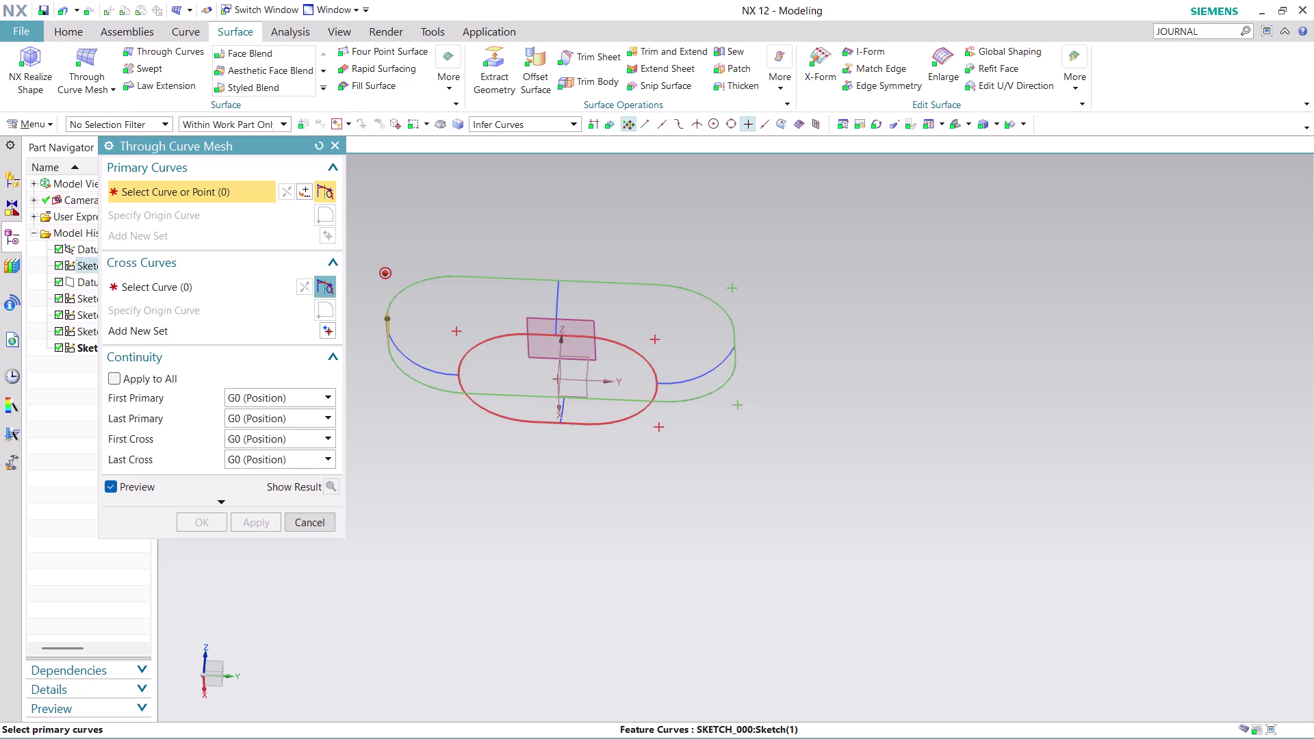
click(462, 385)
click(301, 186)
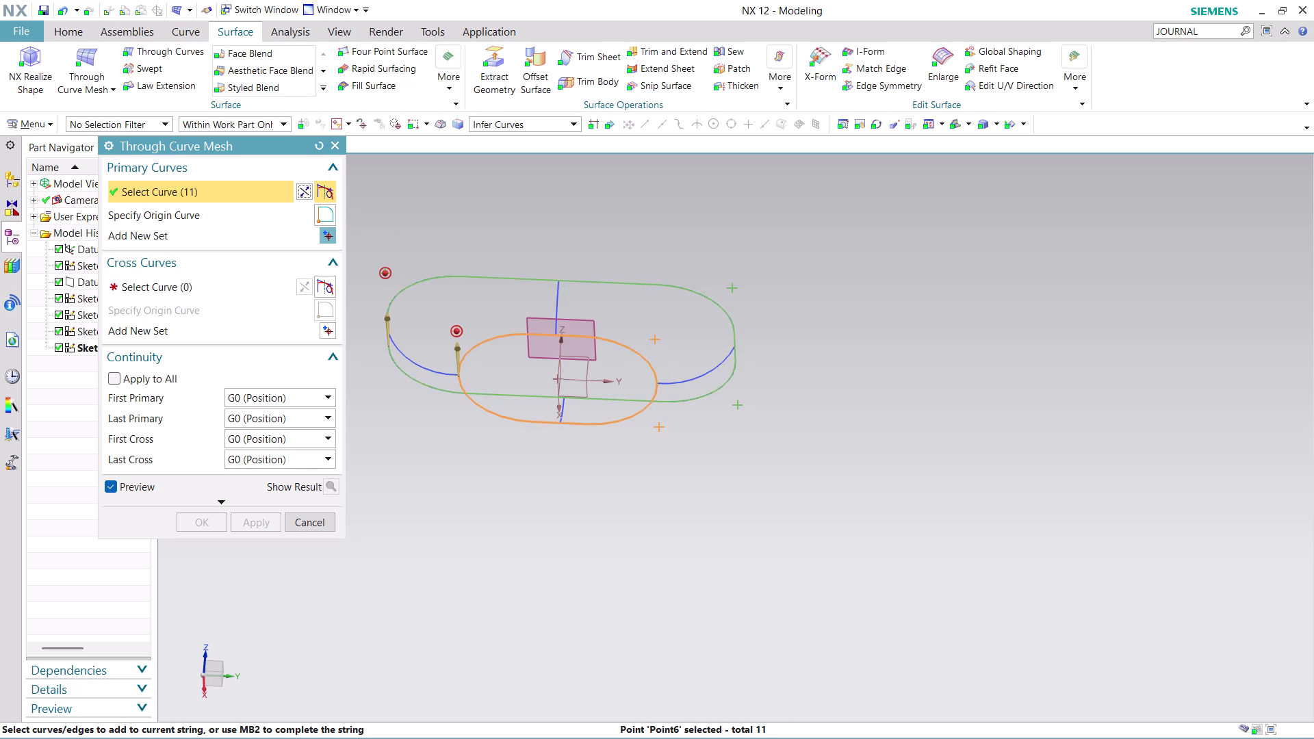
click(228, 281)
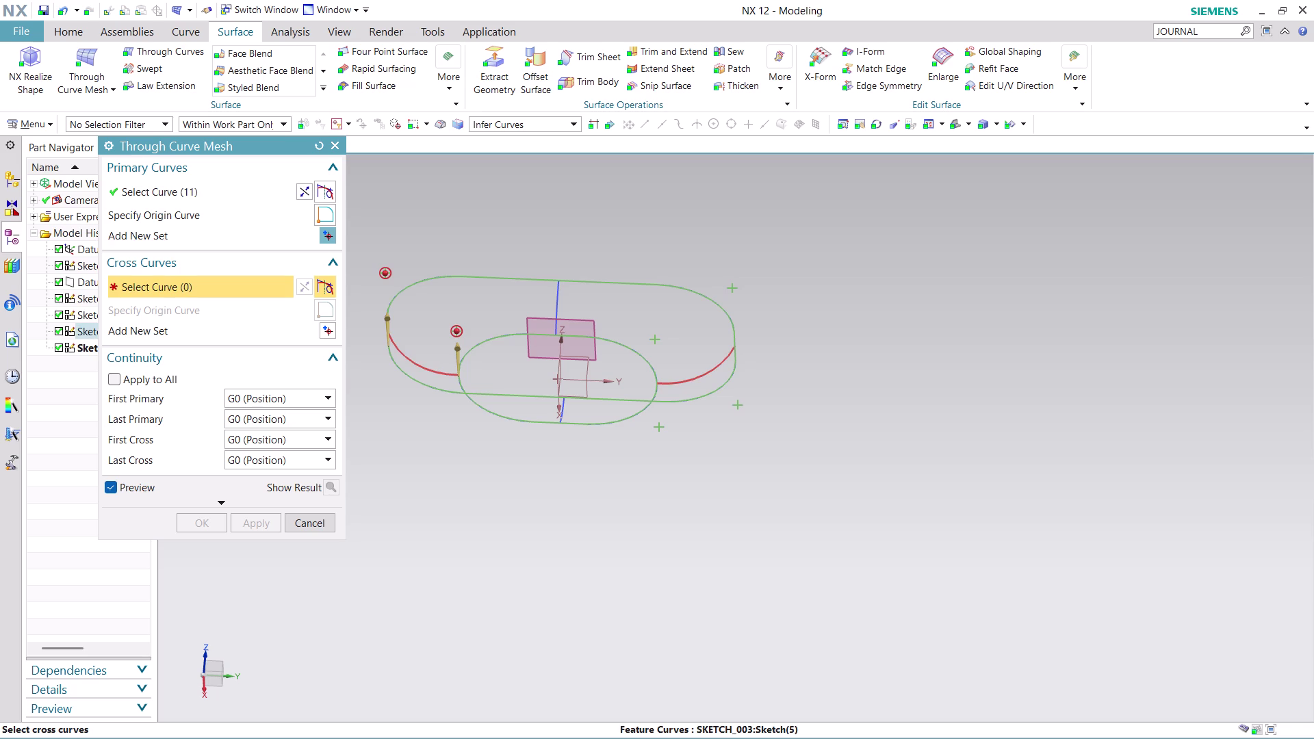
Keep the Infer Curves rule and pick the left and right short arcs as two cross sets.
click(536, 126)
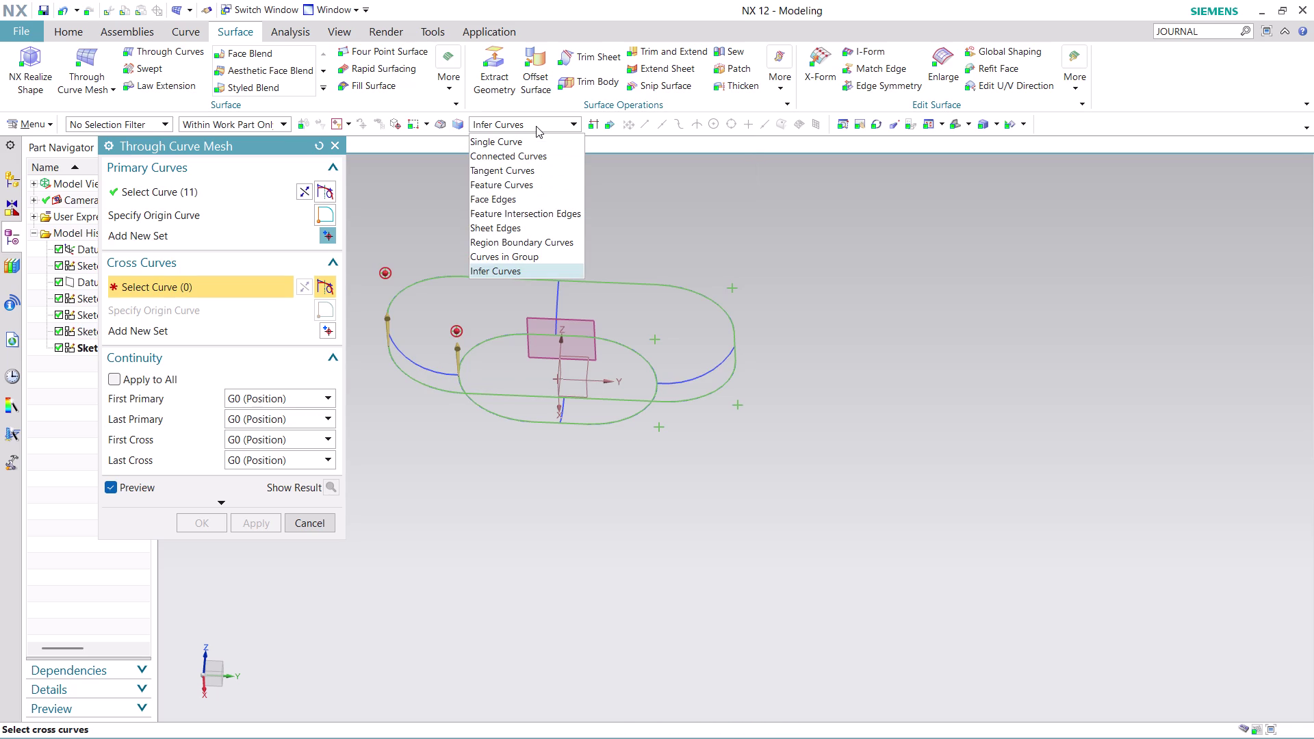
click(408, 223)
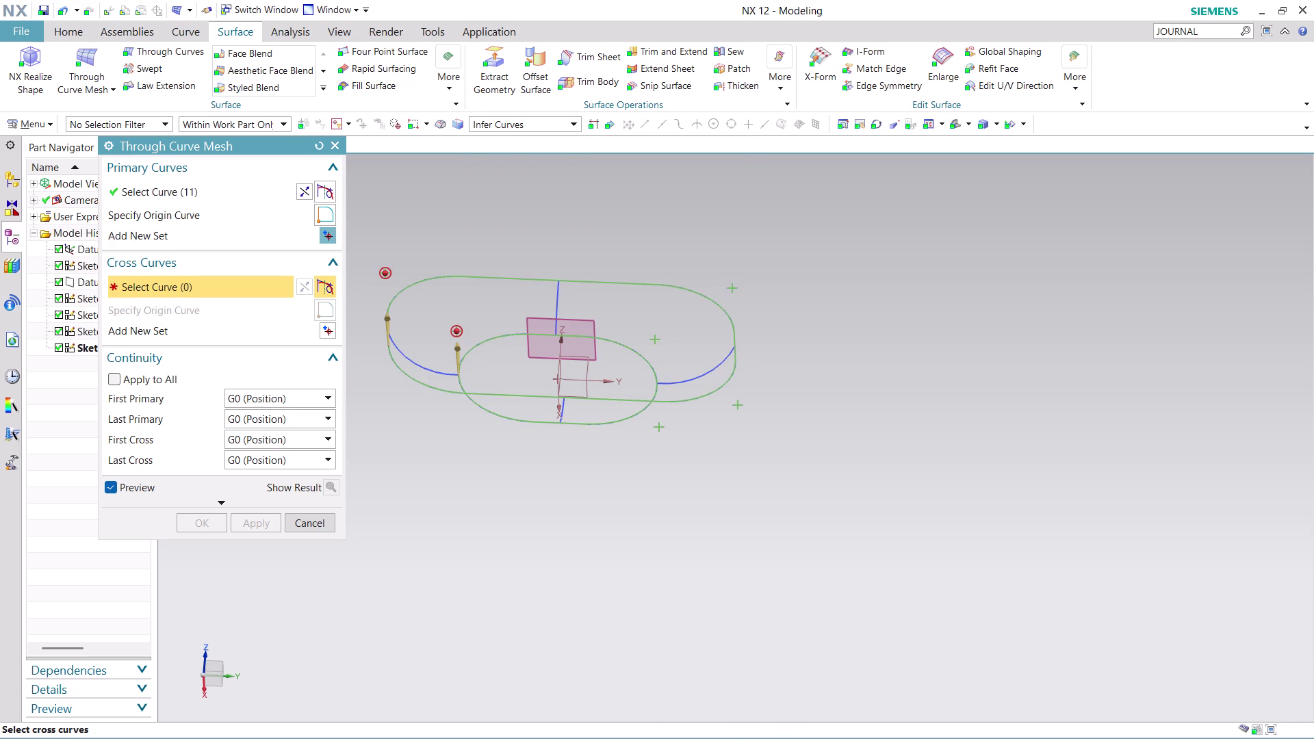
click(398, 352)
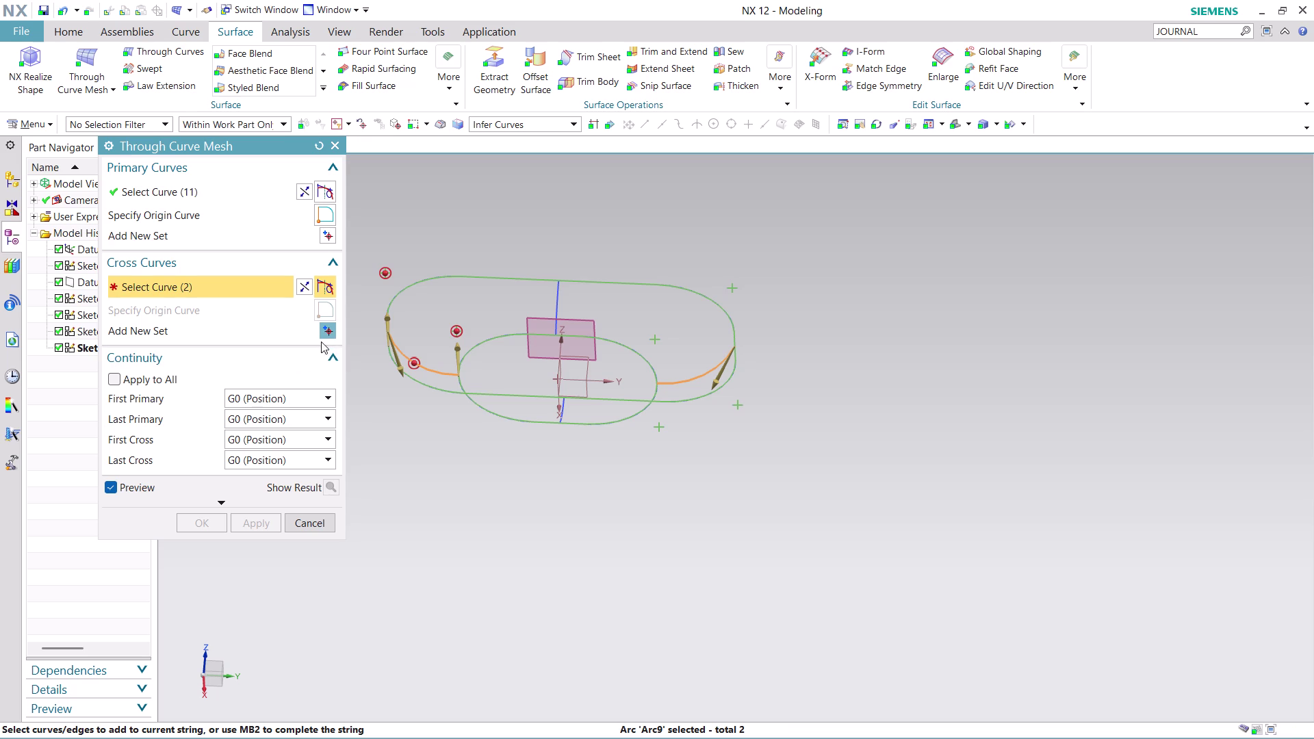
click(329, 333)
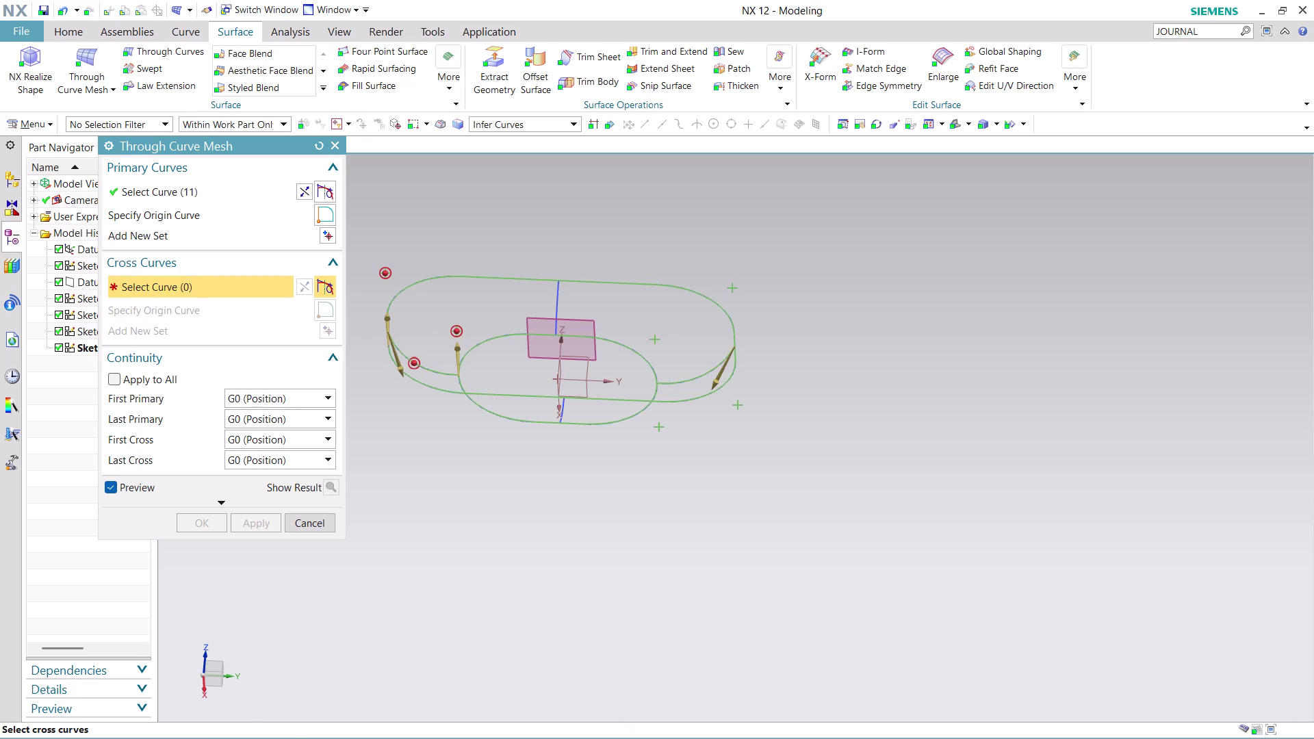
click(553, 297)
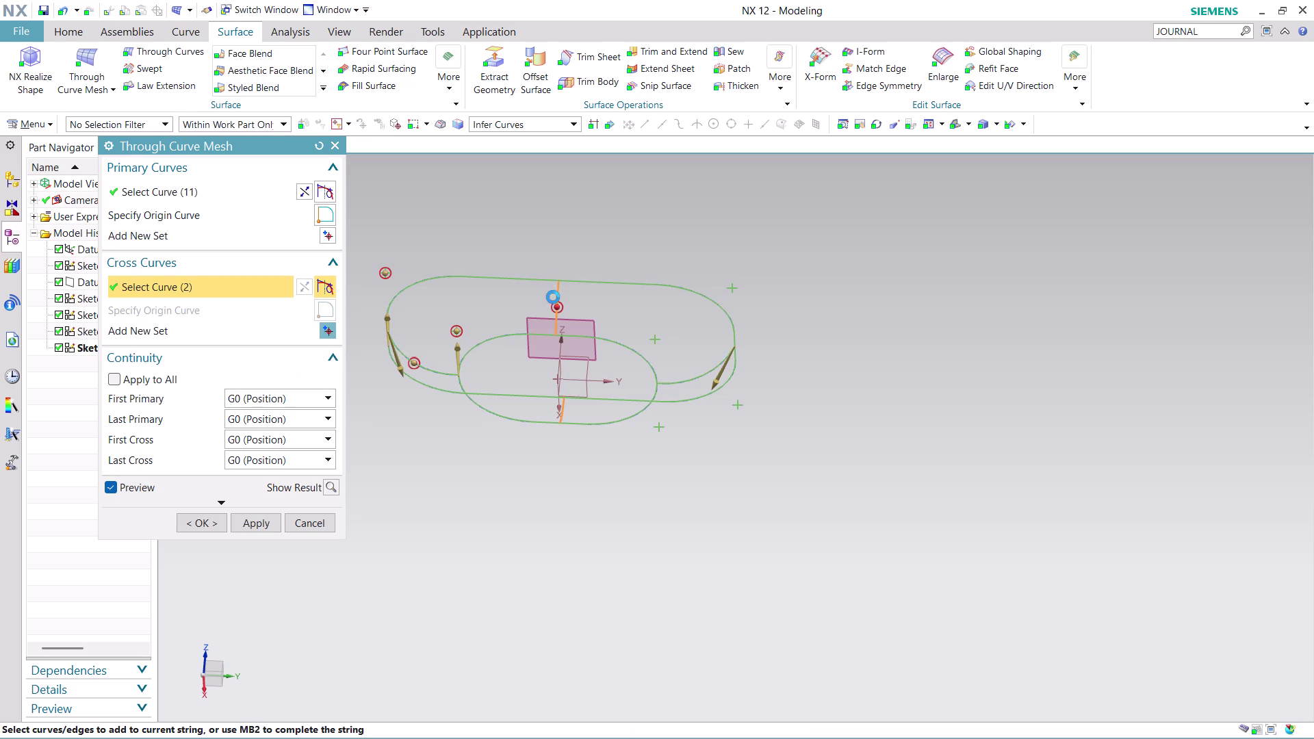
Apply and OK the mesh surface, which raises the Primary Curve 1 invalid alert.
middle_drag(783, 427, 772, 406)
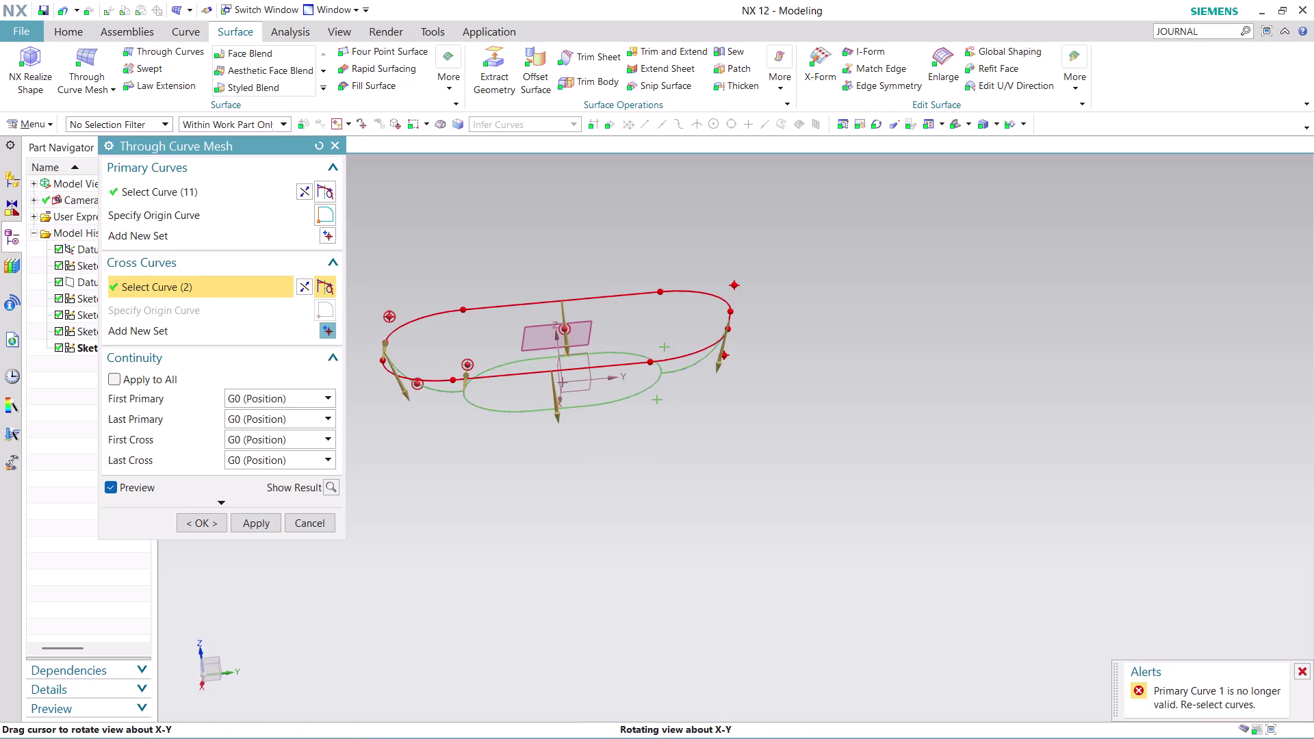
middle_drag(772, 406, 774, 407)
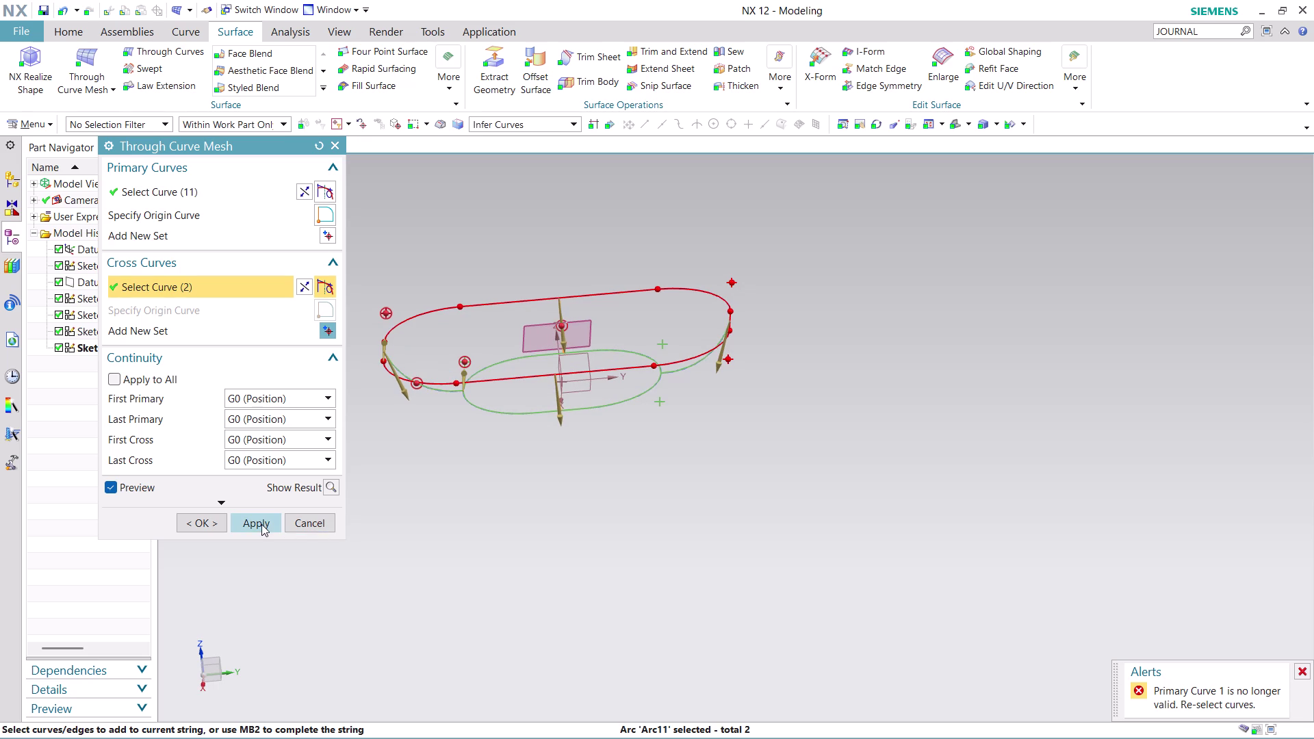
click(205, 523)
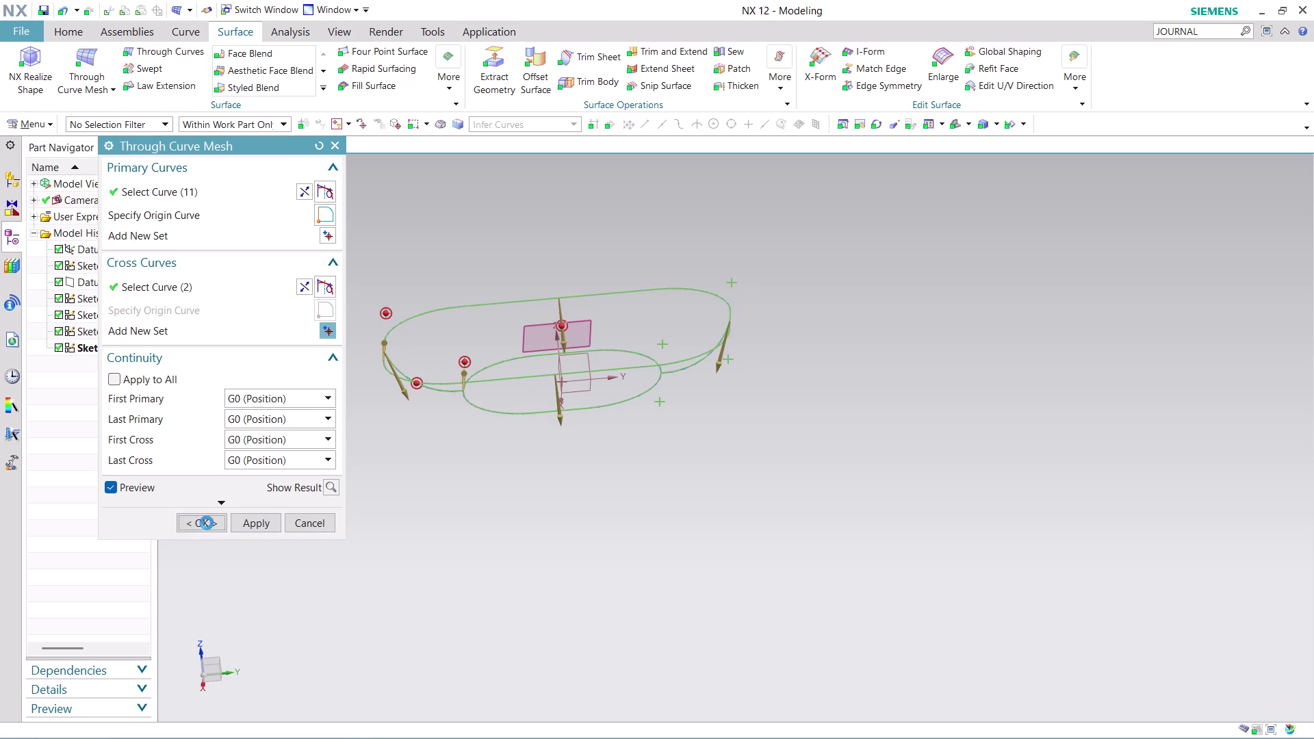
click(318, 521)
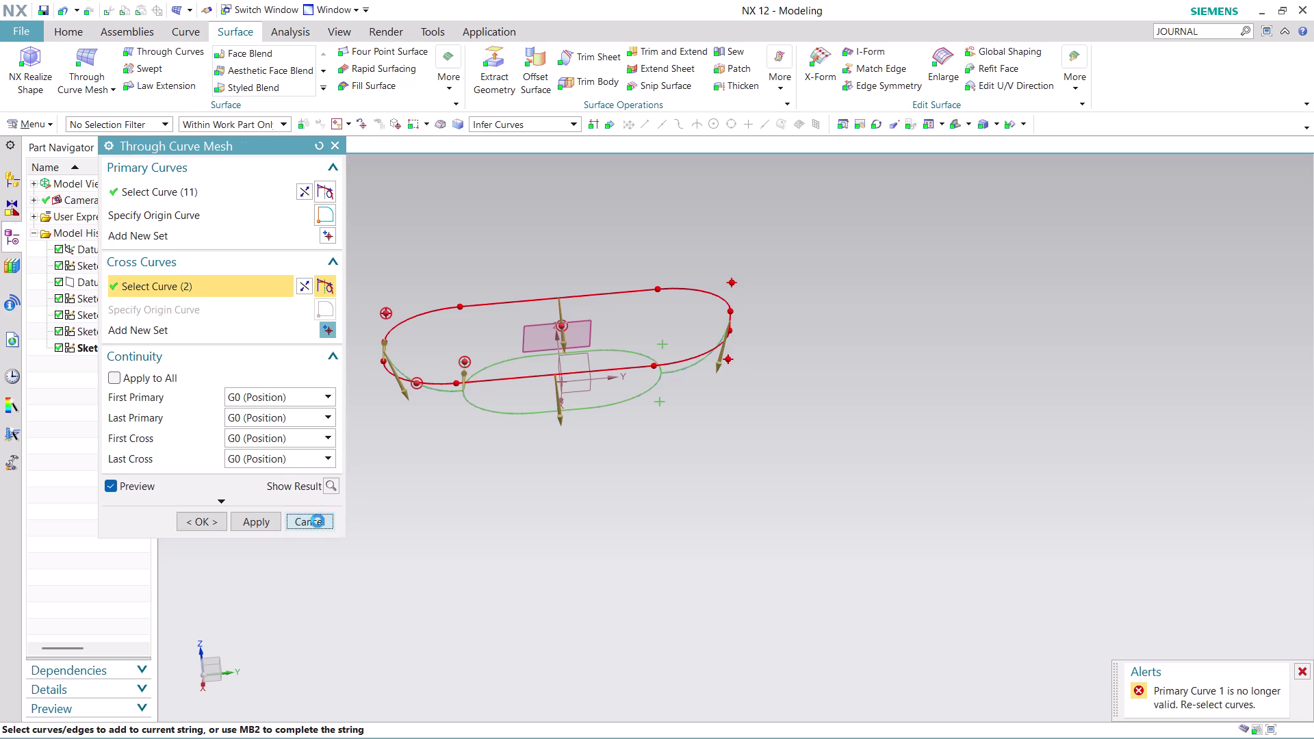
Reset the dialog and reselect the outer and inner ovals as two primary sets.
click(96, 56)
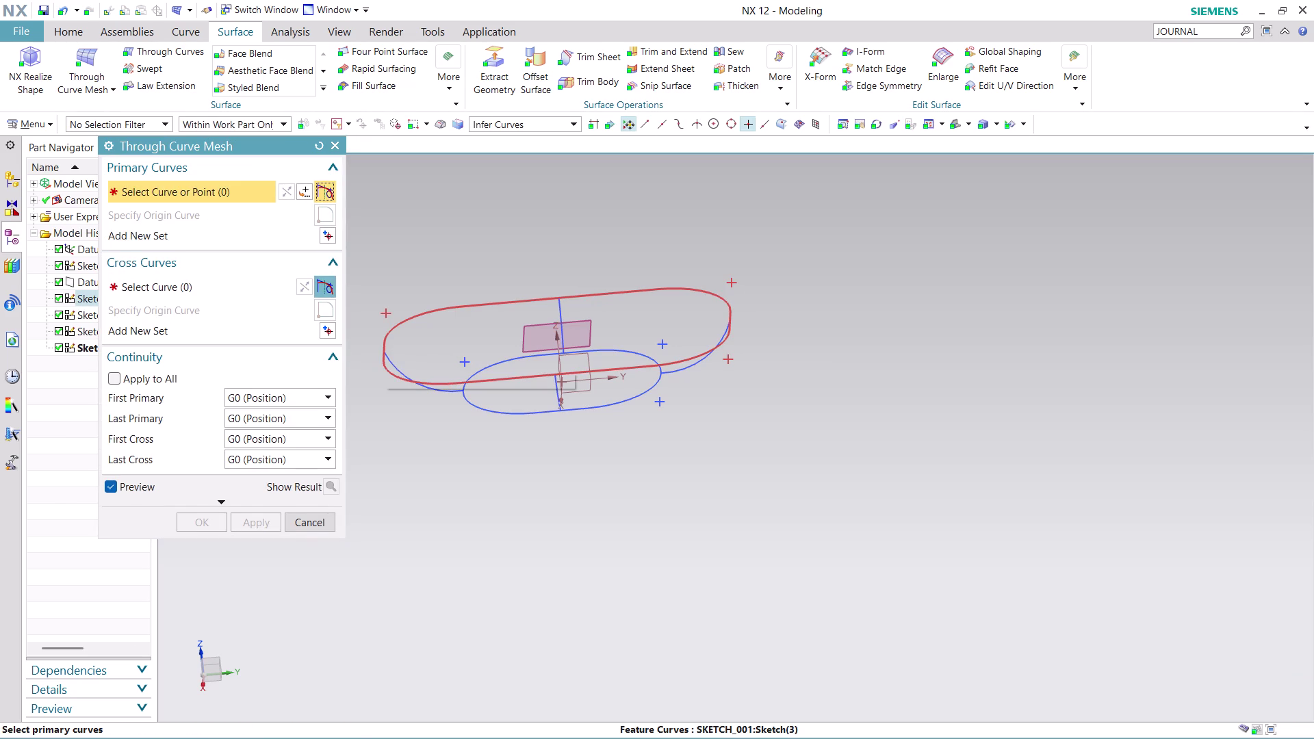
click(383, 353)
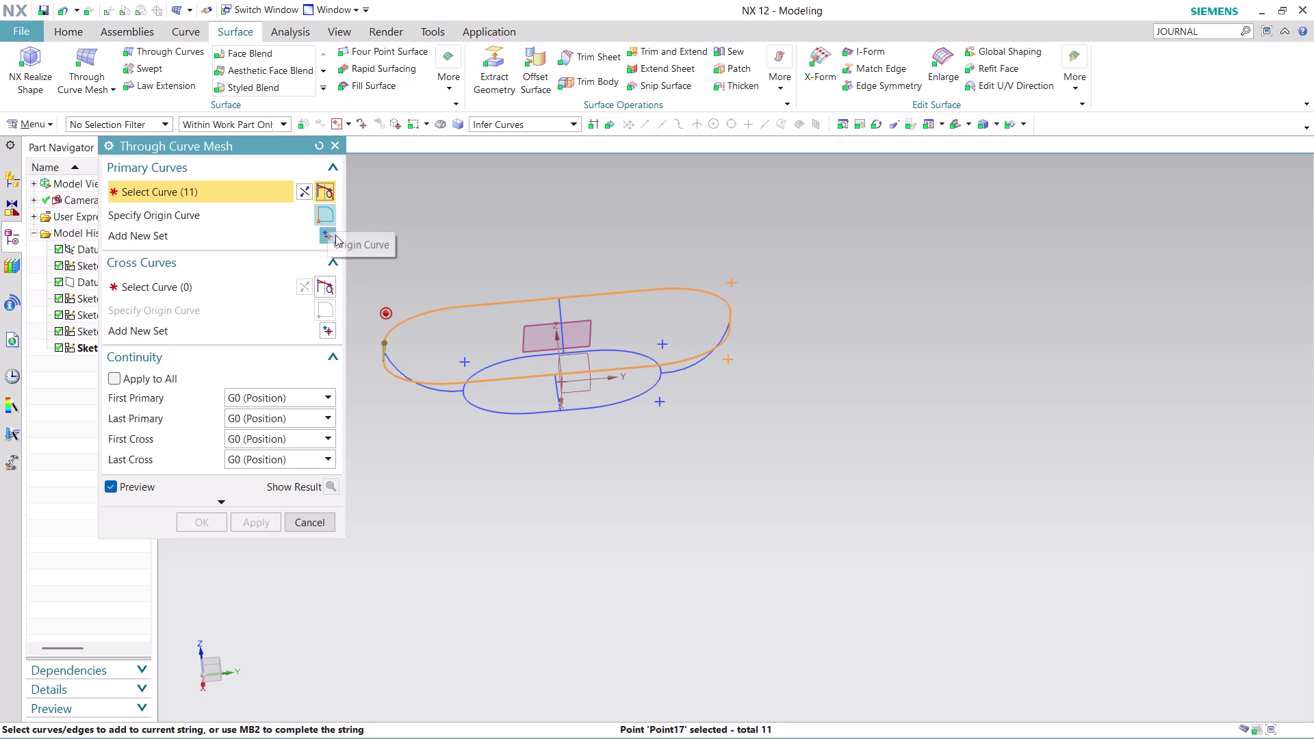
click(328, 236)
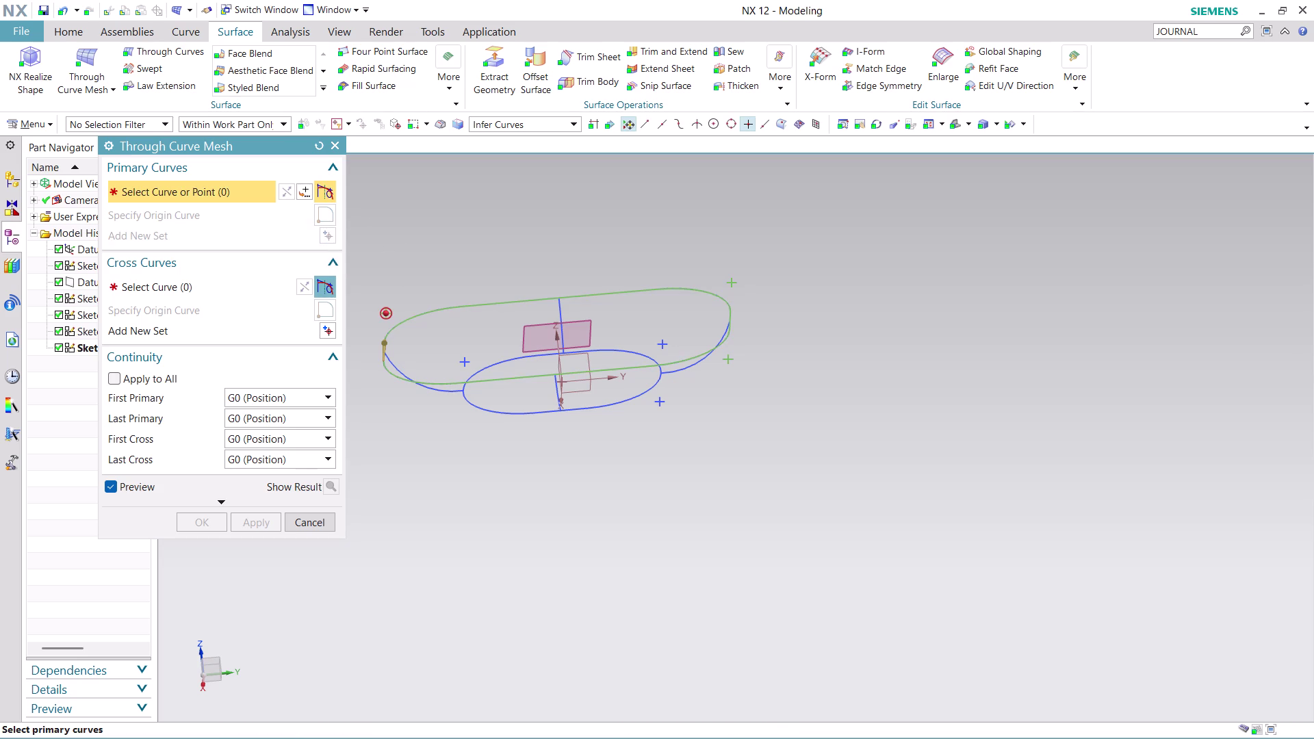
click(476, 413)
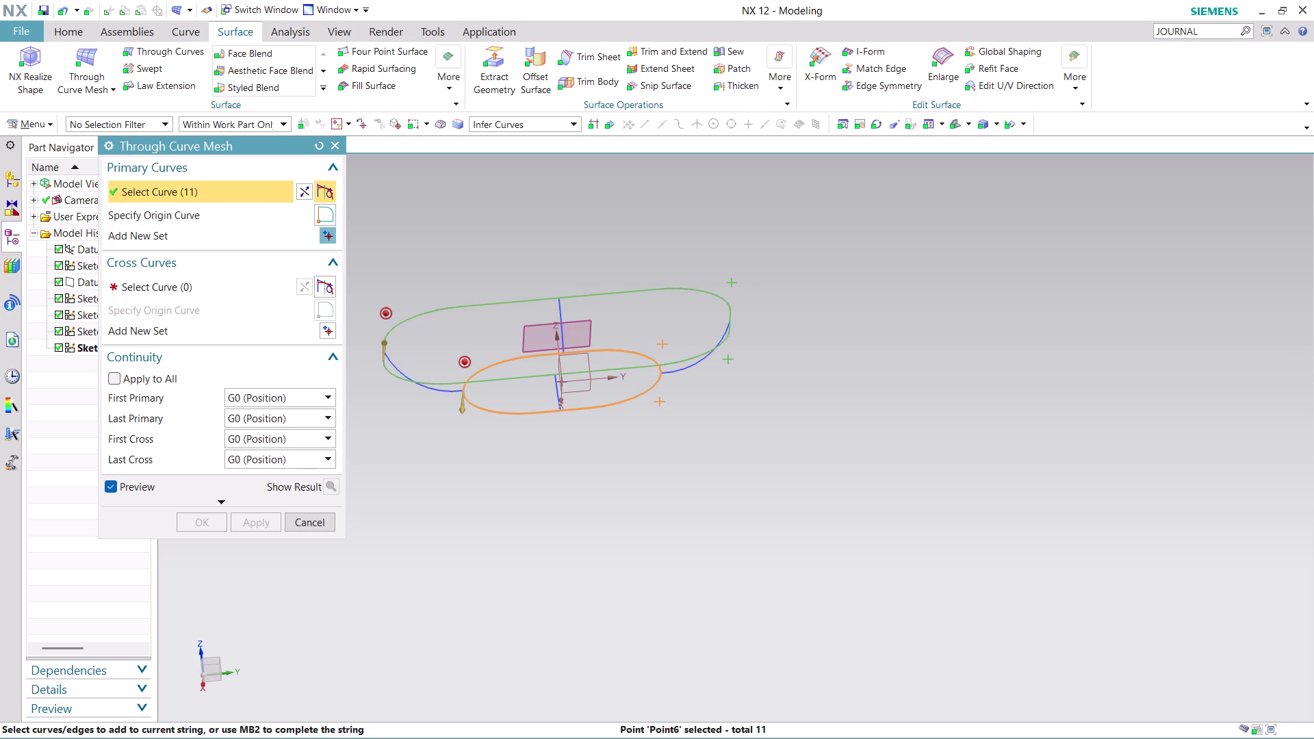
click(303, 192)
click(227, 288)
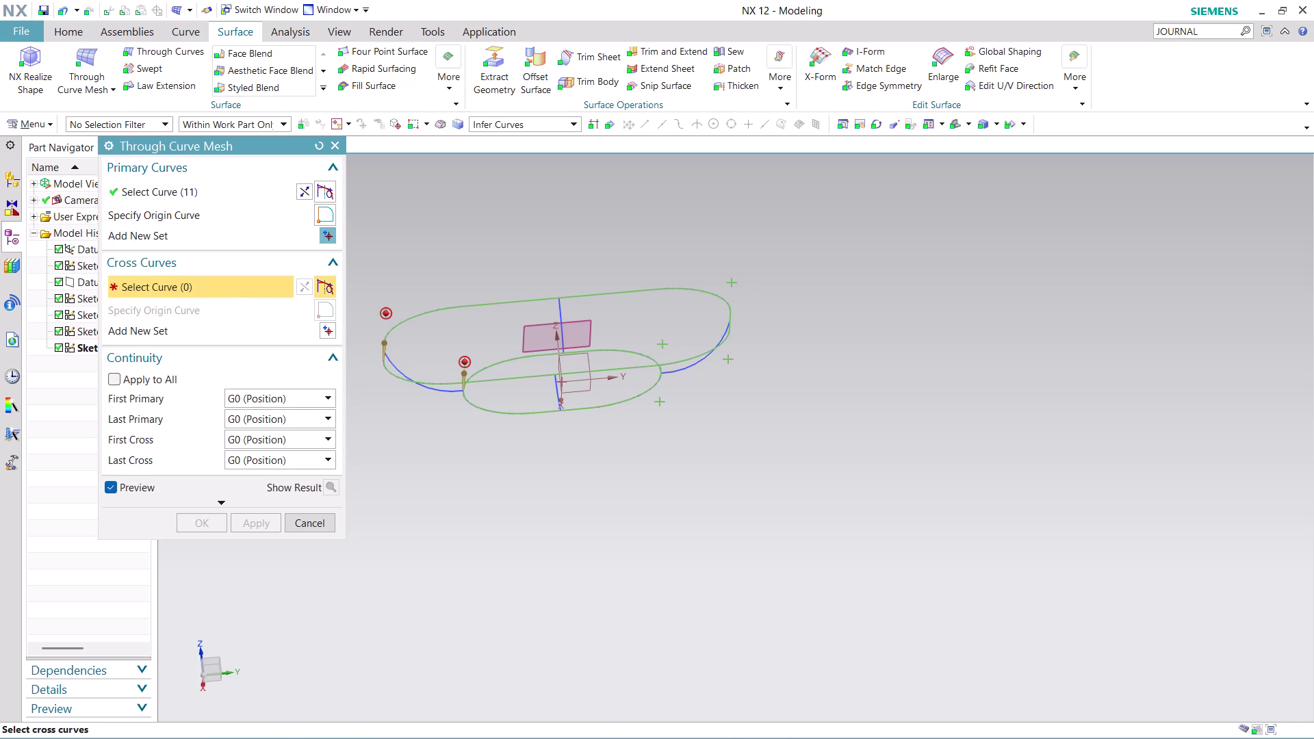
Pick the left and right short arcs as cross sets, apply, then cancel after the alert.
click(403, 370)
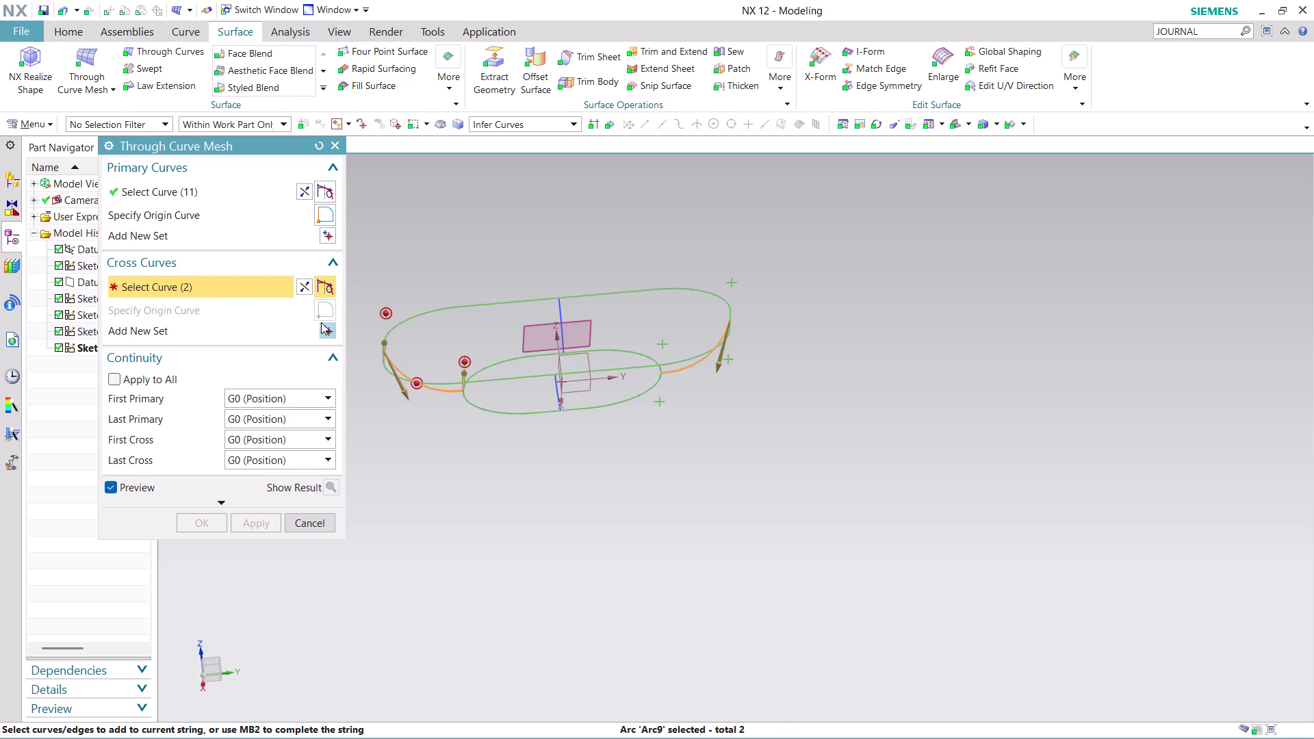
click(325, 327)
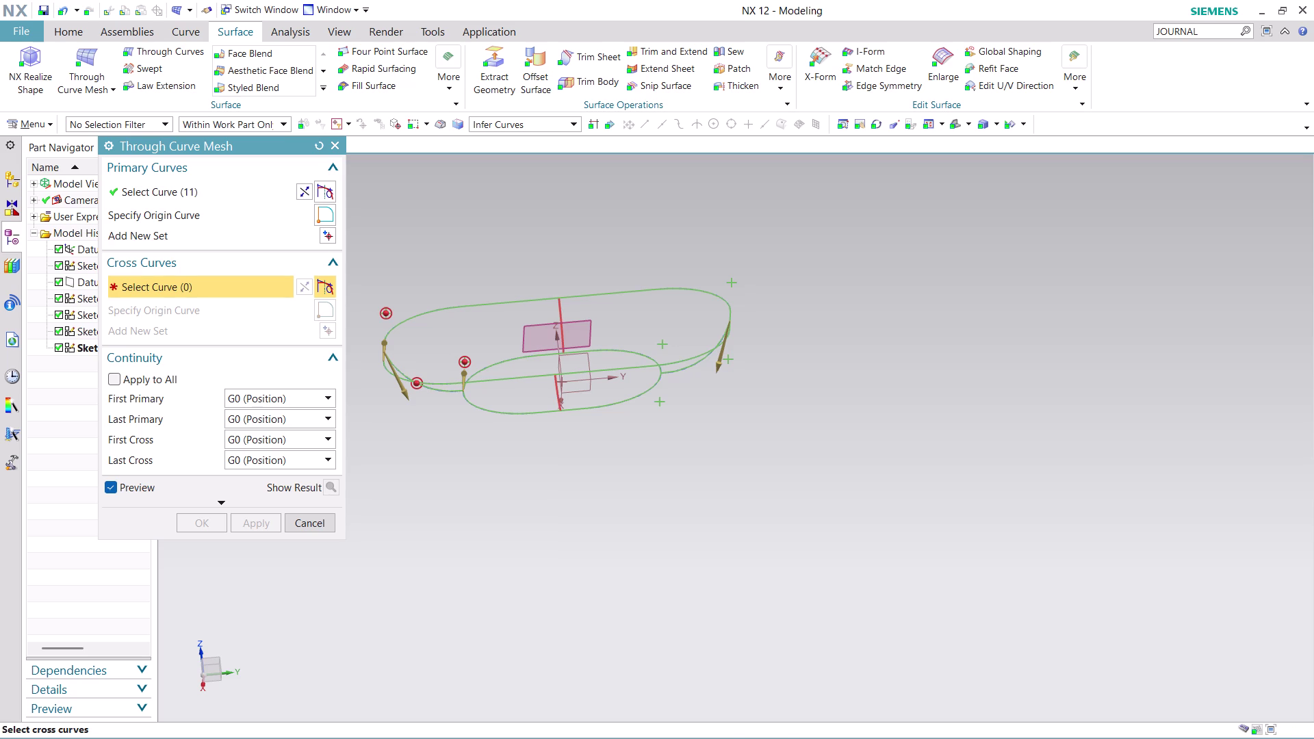
click(566, 321)
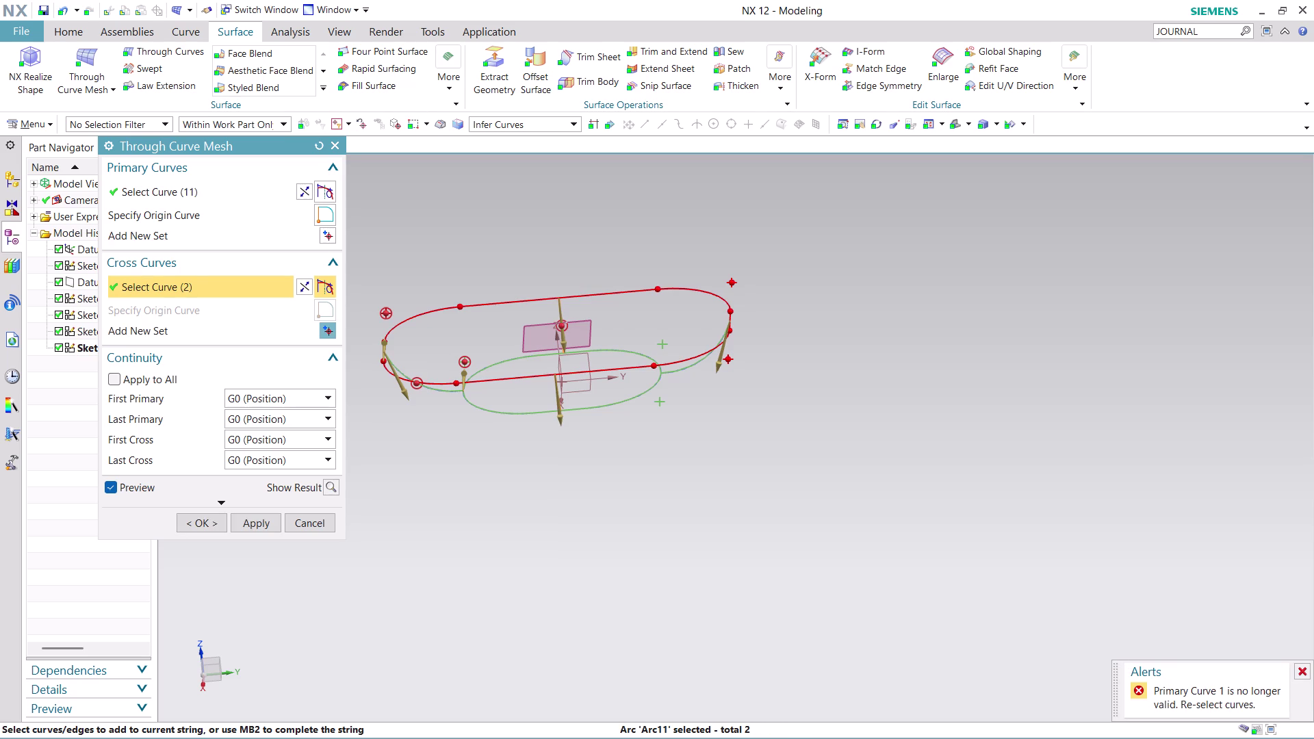
click(214, 522)
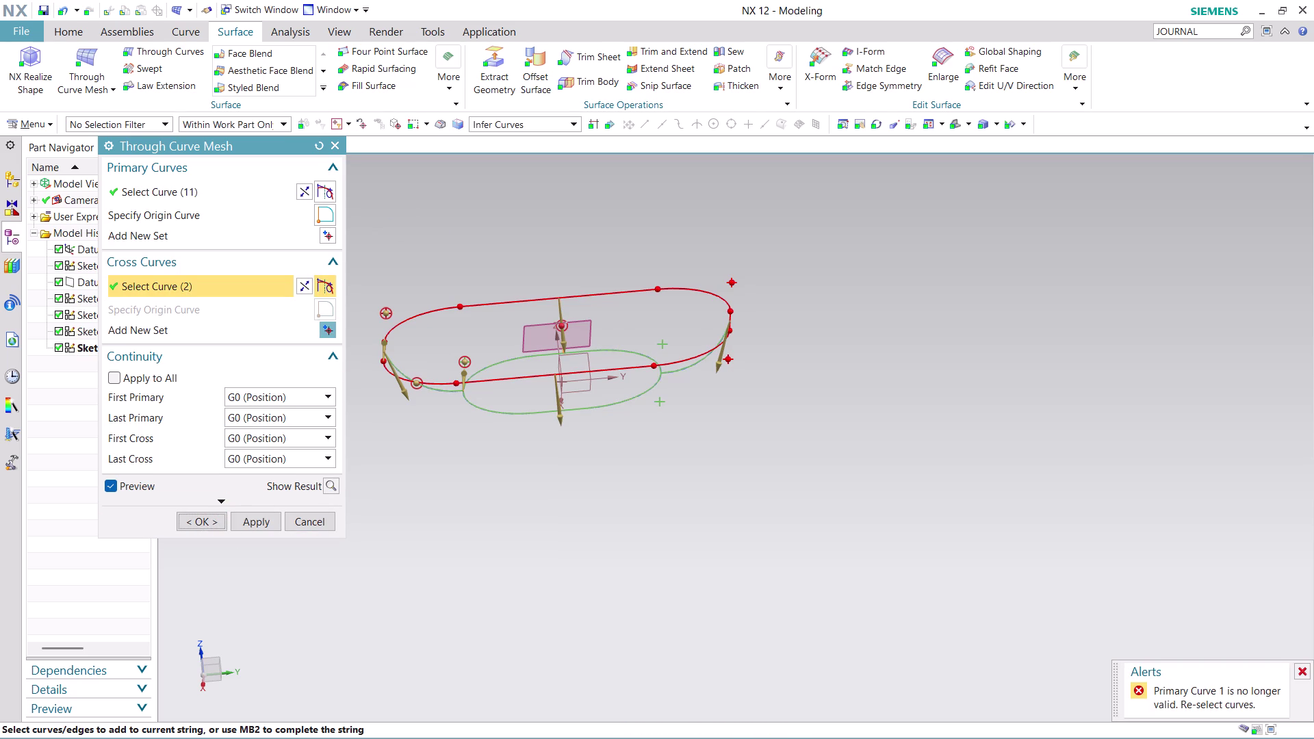
click(319, 523)
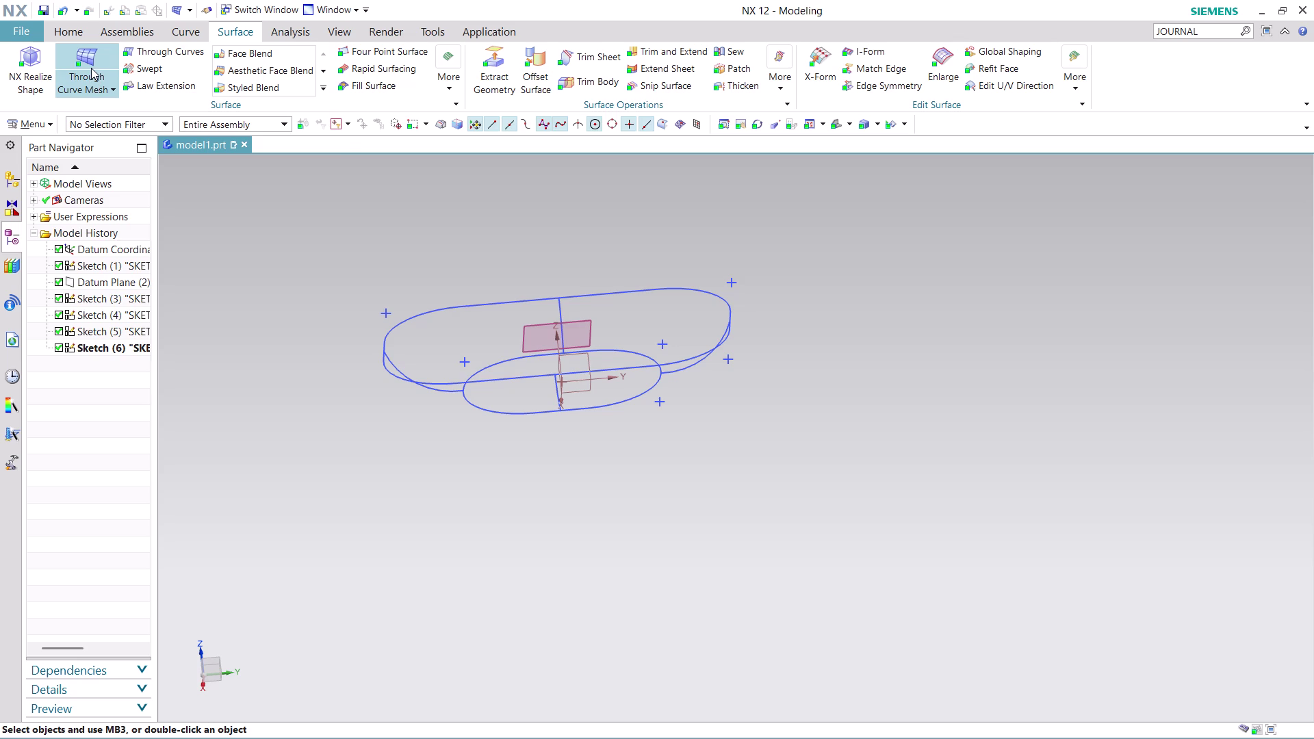
Launch Through Curve Mesh with the large oval as primary and the end arc sketch as cross curve.
click(91, 68)
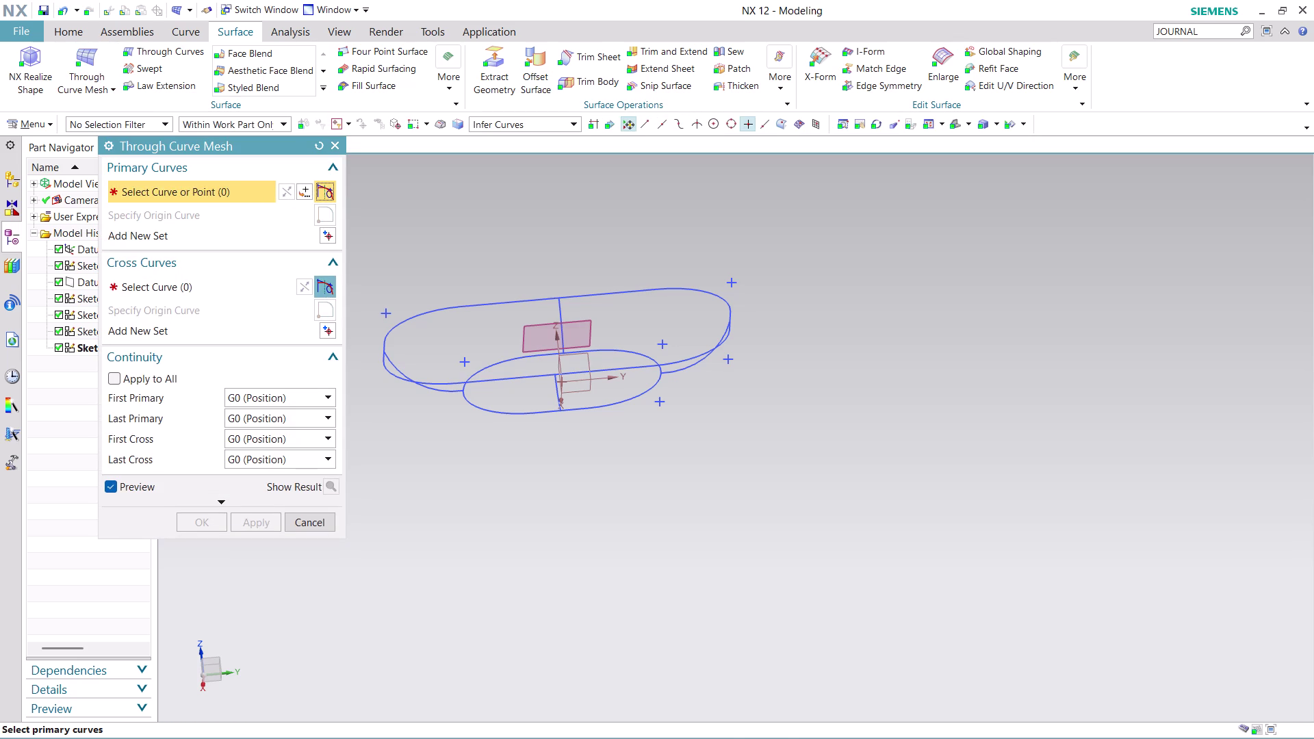
click(380, 364)
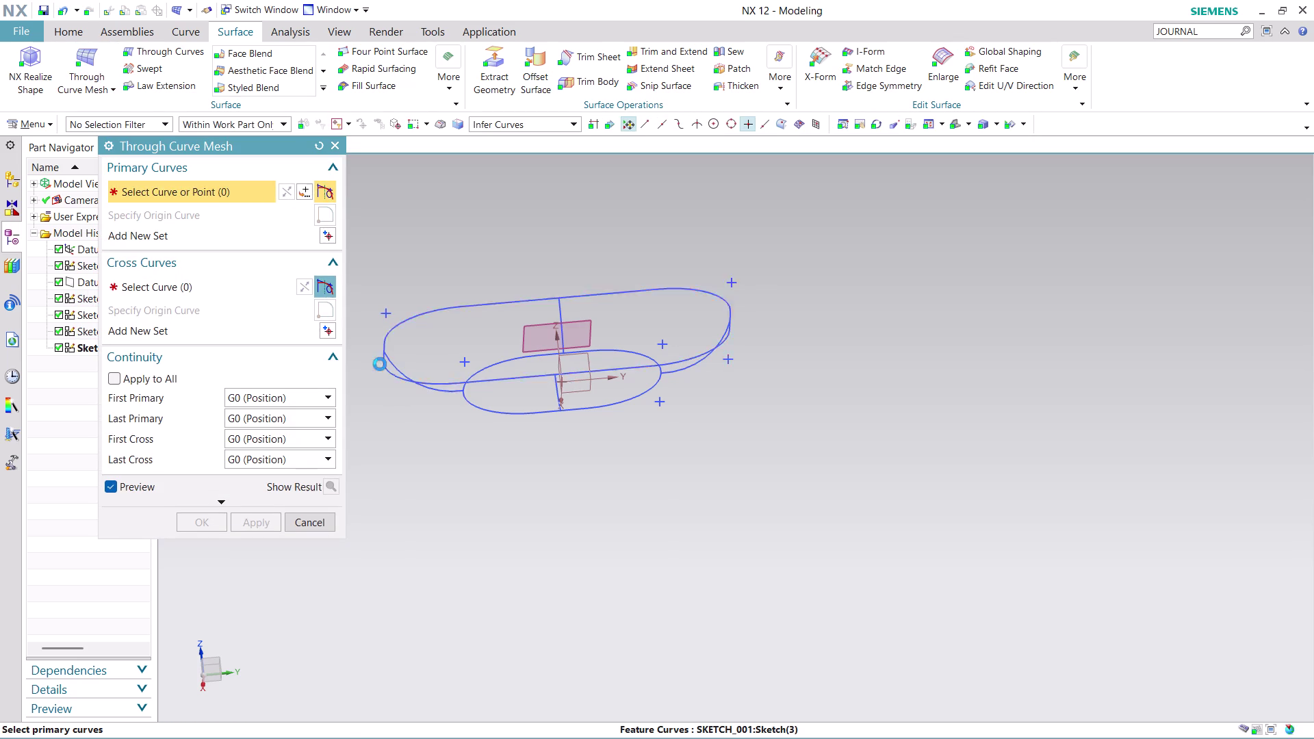
click(302, 189)
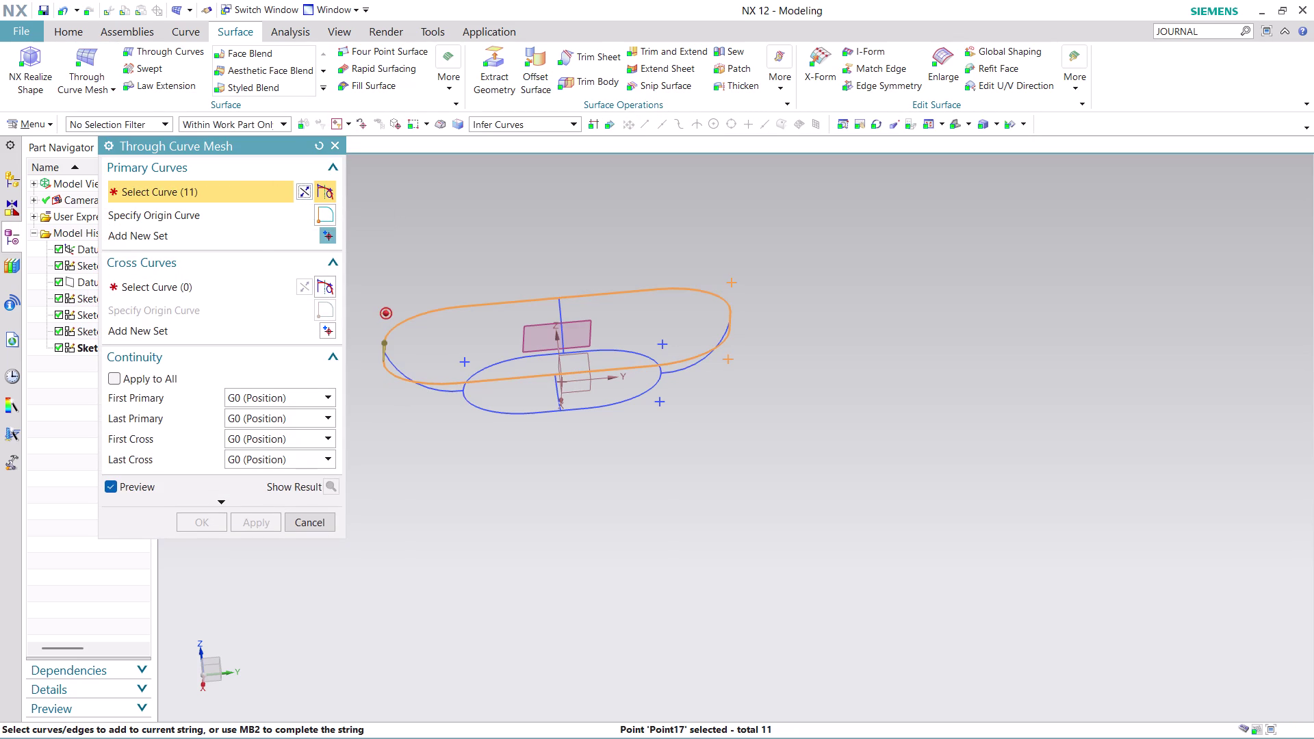
click(242, 280)
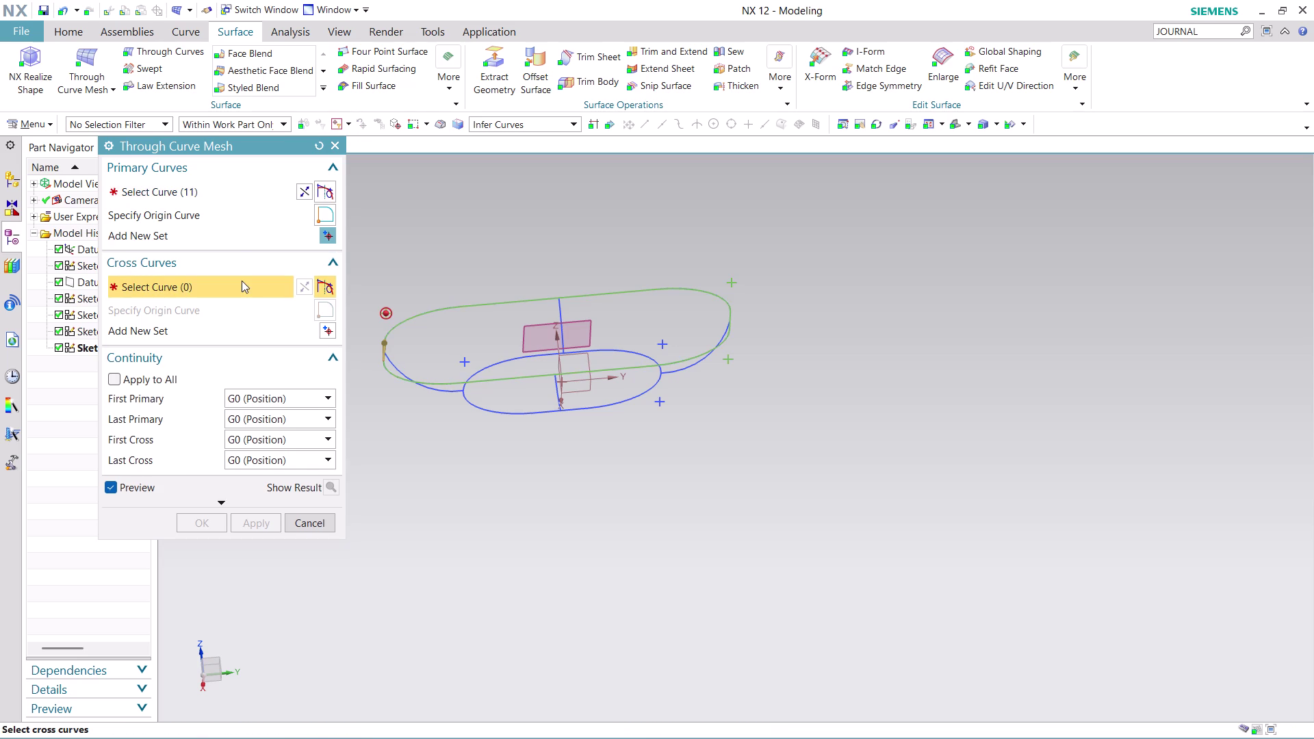
click(404, 370)
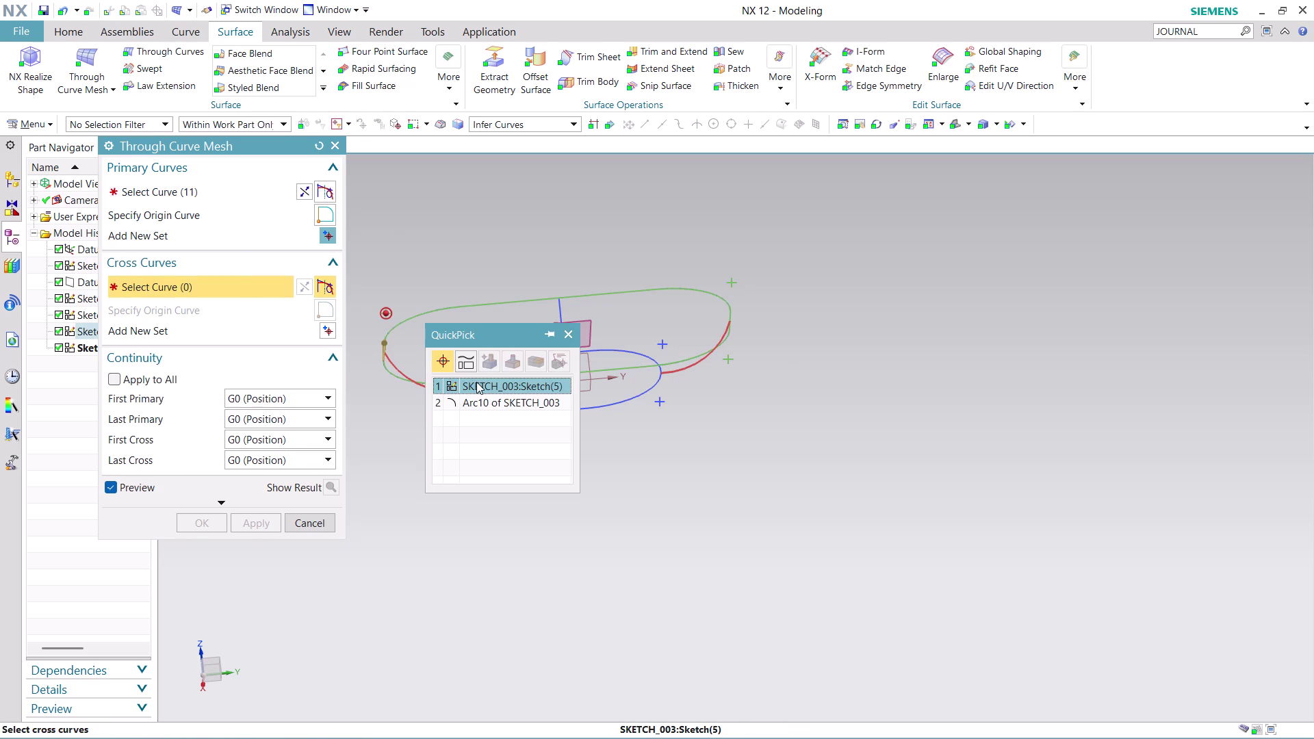
click(480, 384)
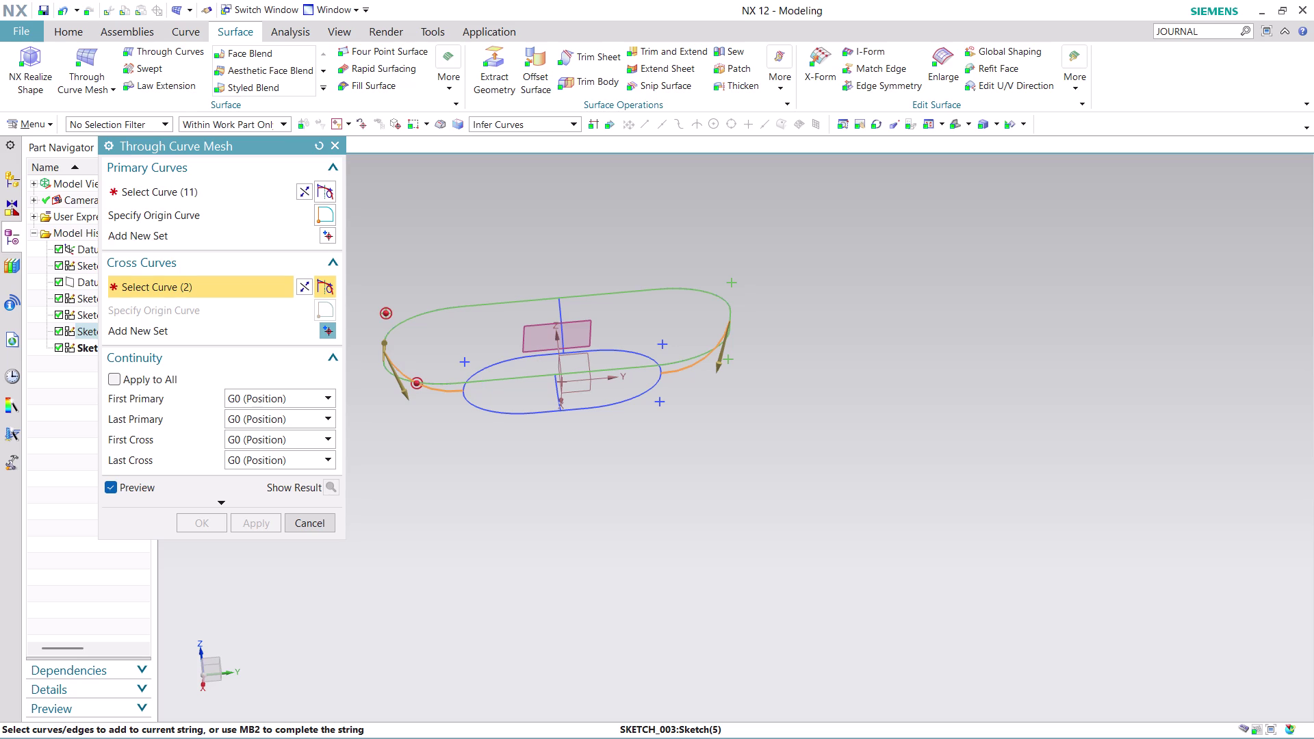
click(264, 233)
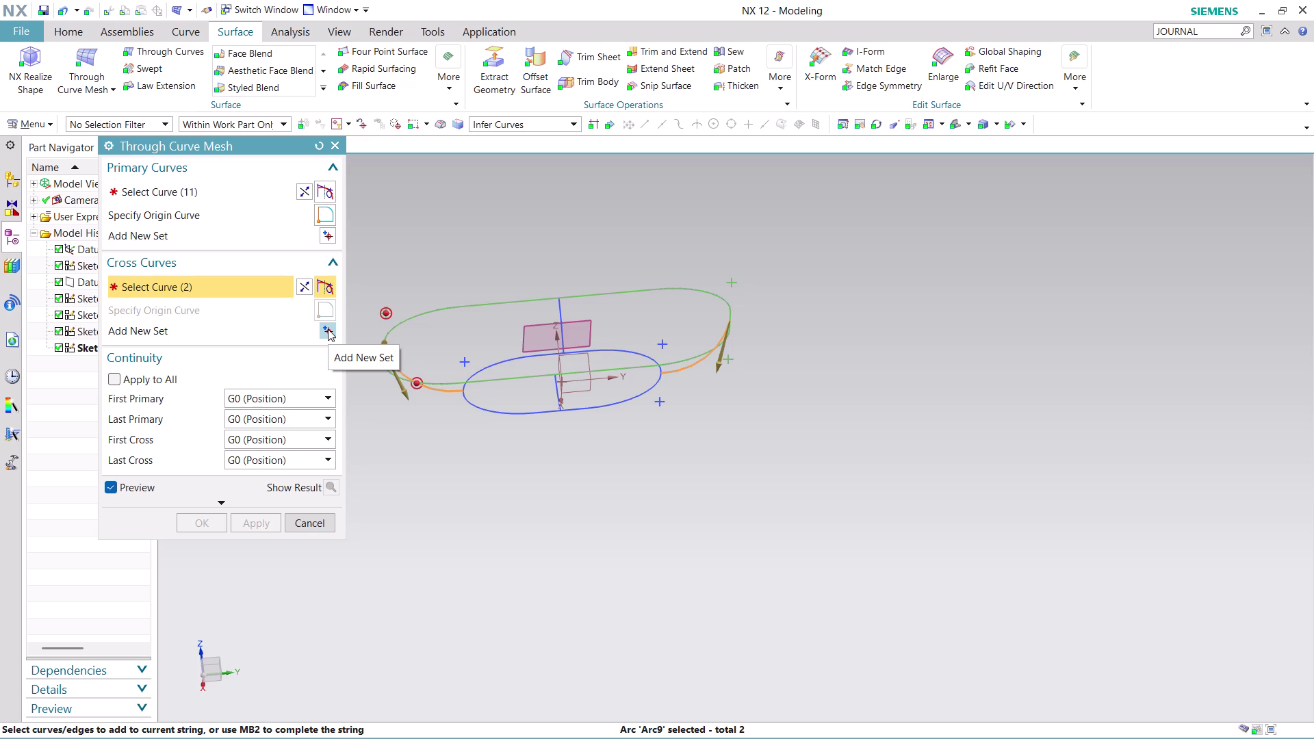
Add another end-arc cross set and a small-oval primary set, then cancel with Esc.
click(363, 401)
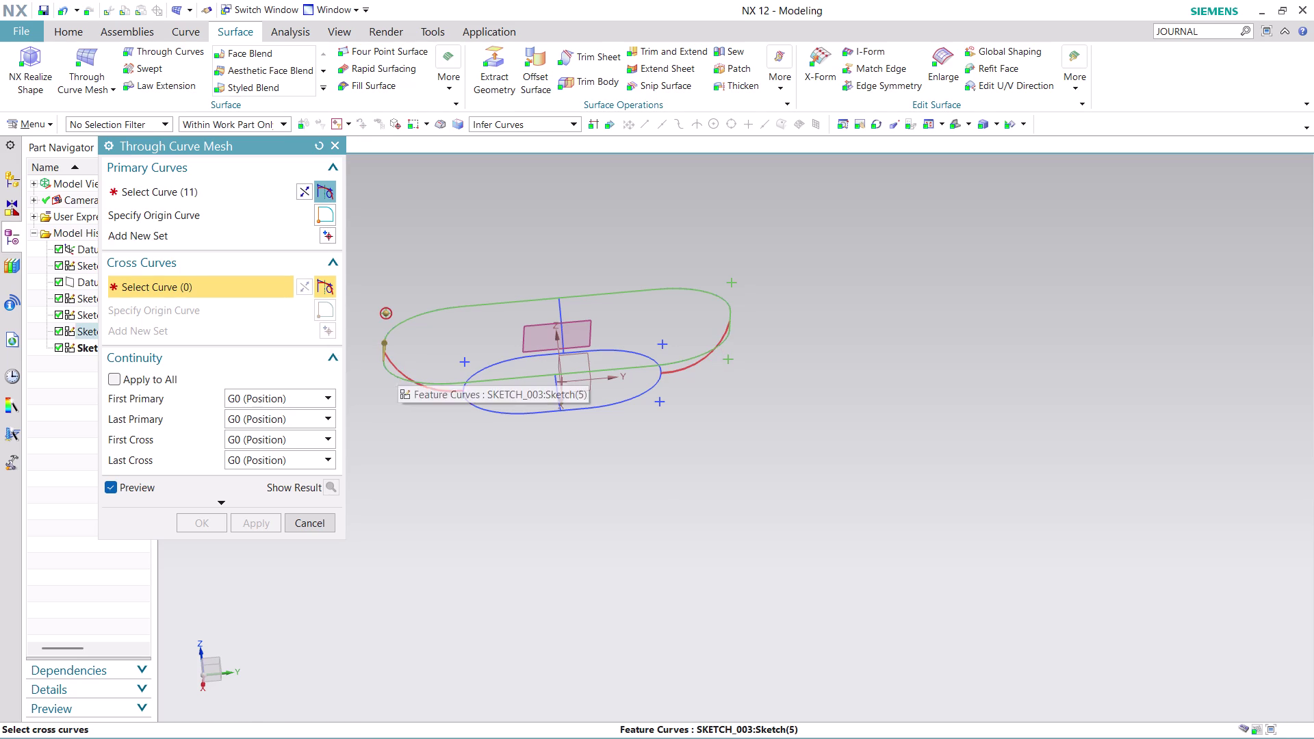
click(397, 368)
middle_click(382, 415)
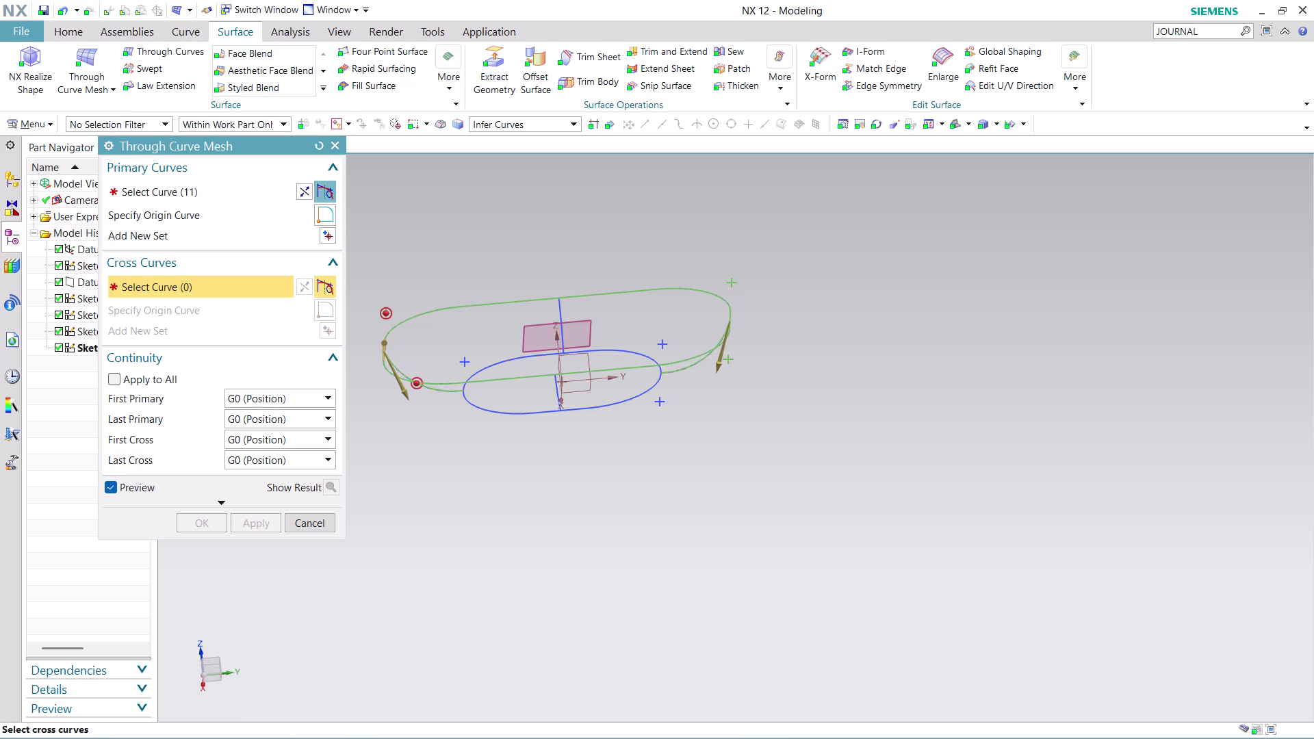
click(241, 191)
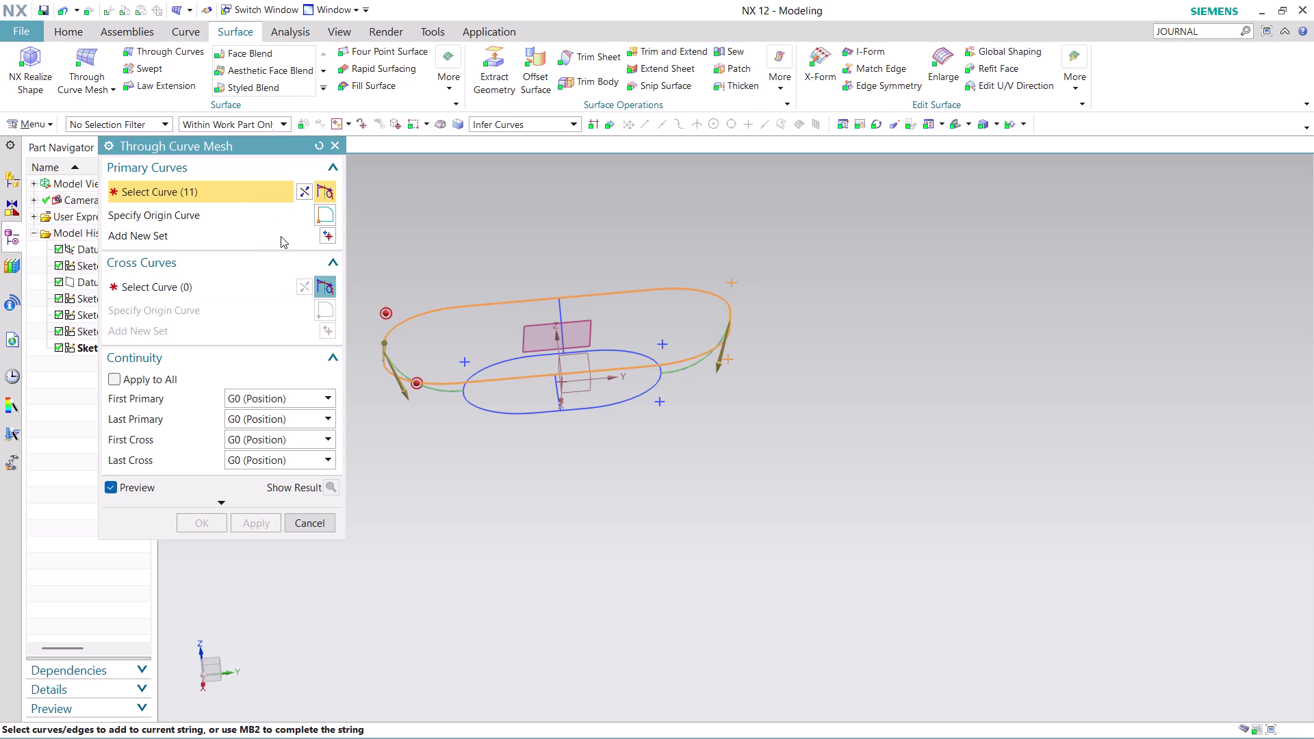
click(281, 236)
click(385, 424)
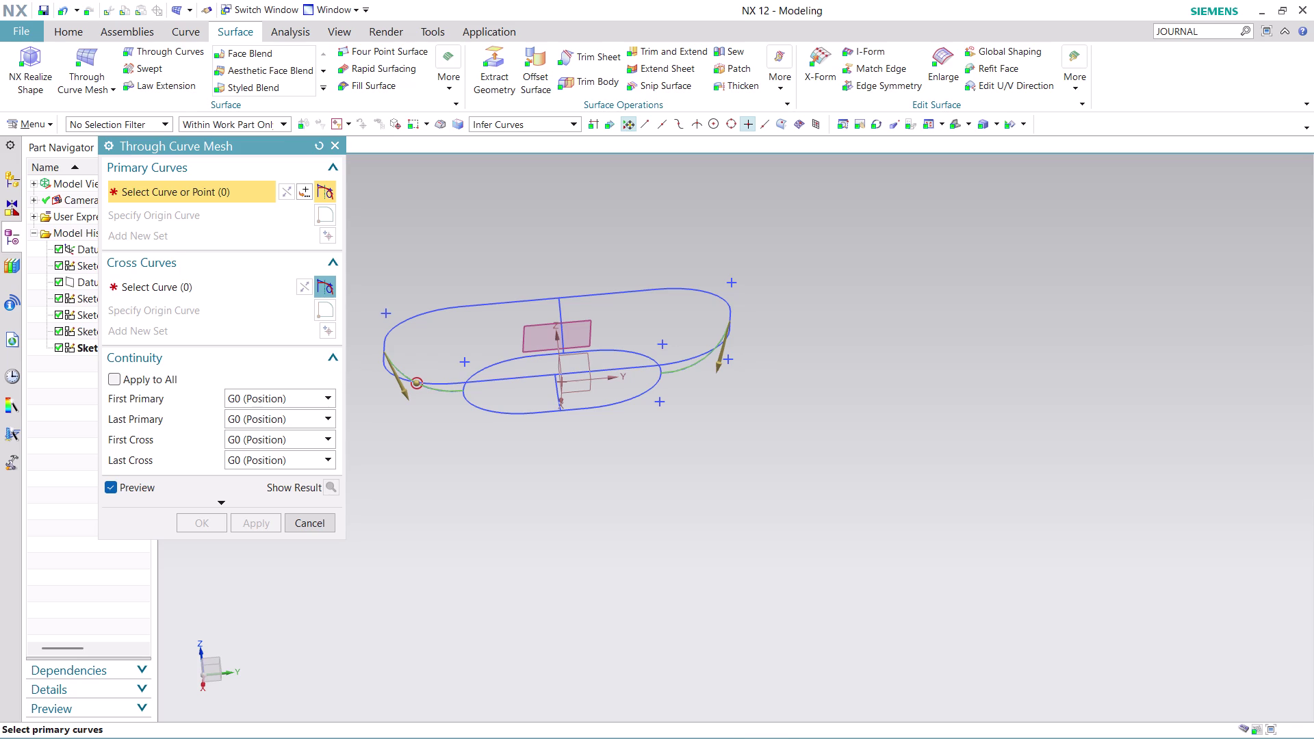
click(513, 416)
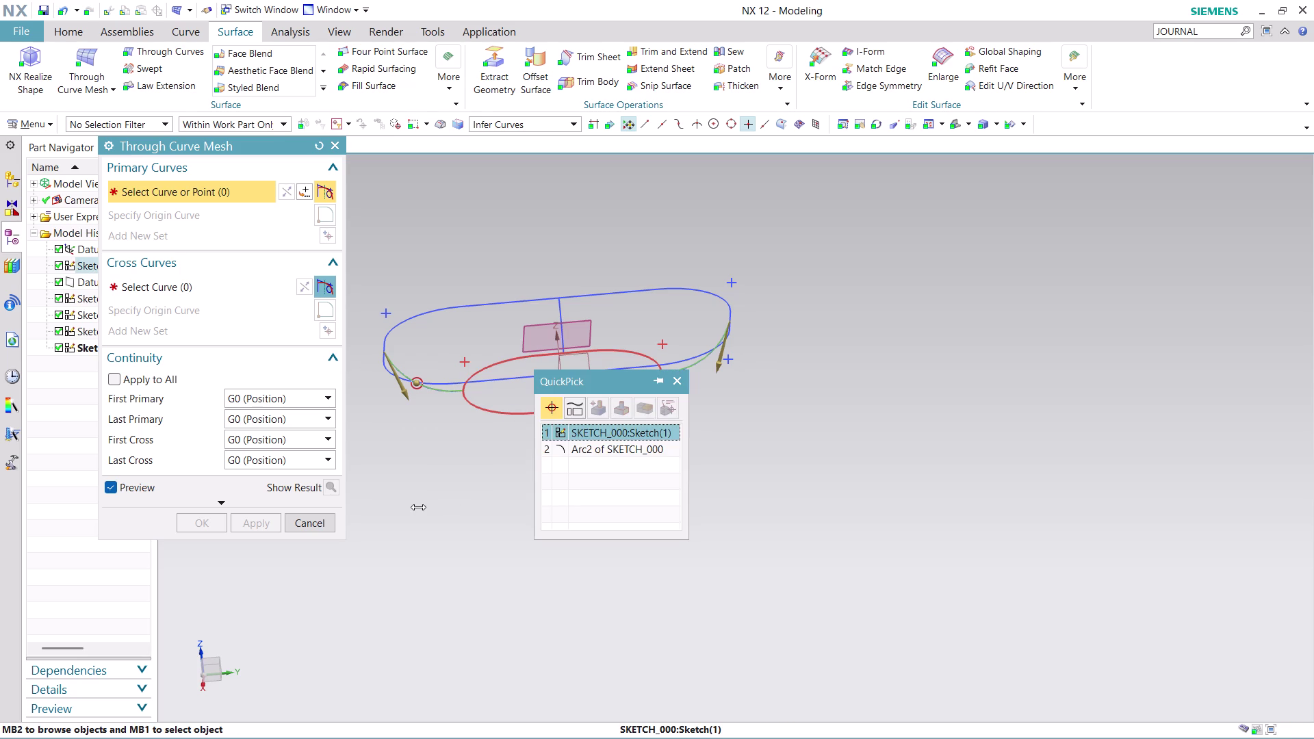
key(Escape)
key(Escape)
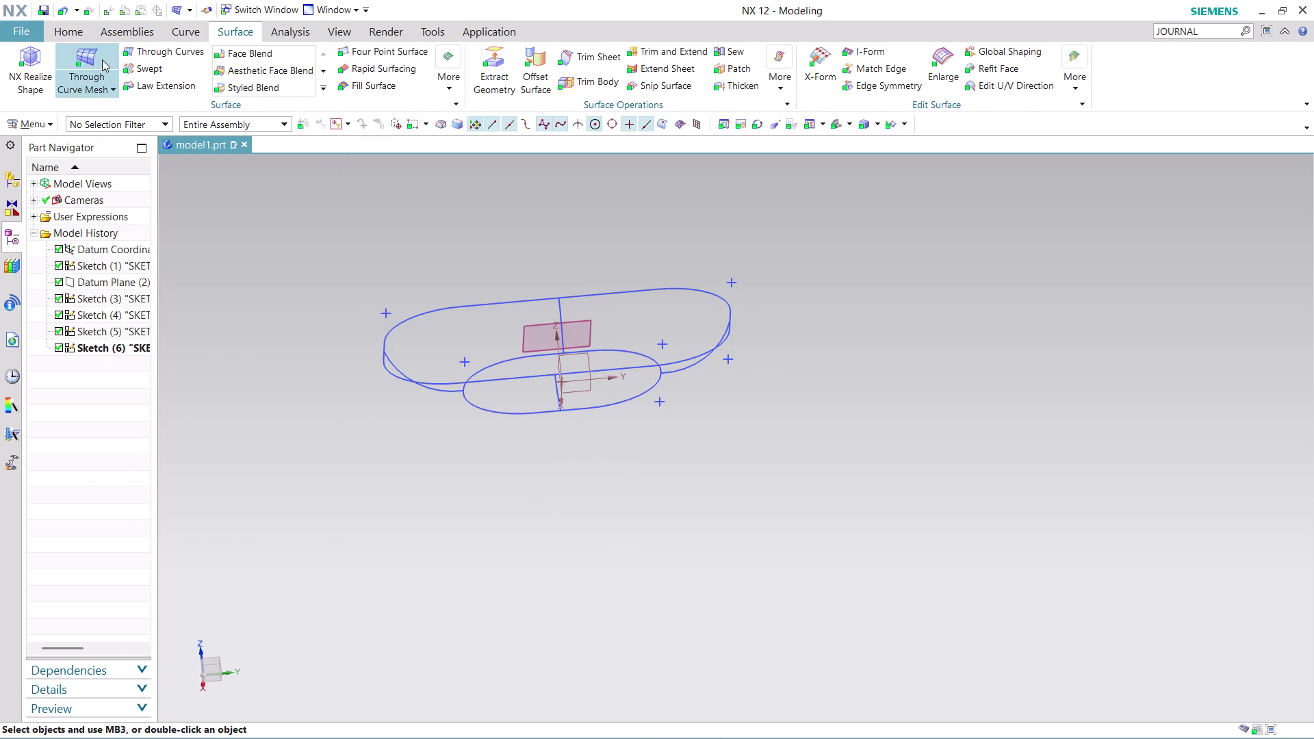
click(102, 60)
click(382, 369)
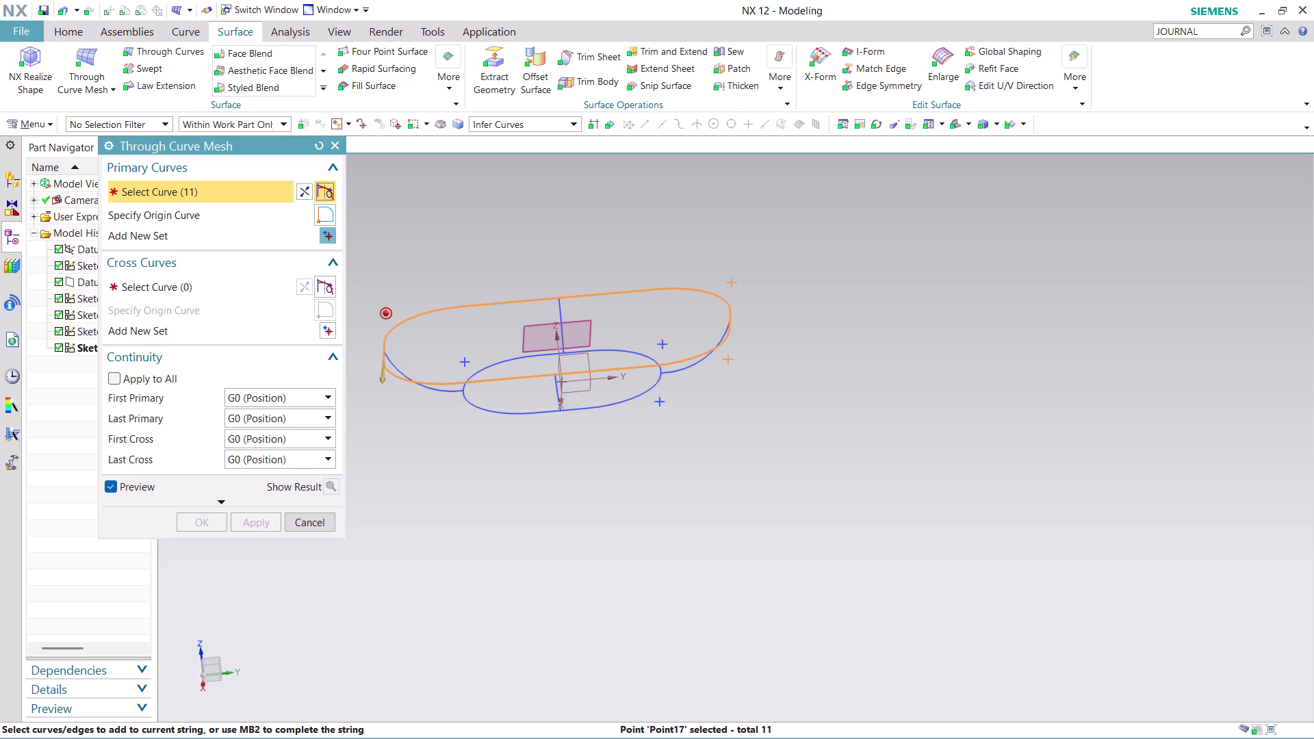
click(300, 192)
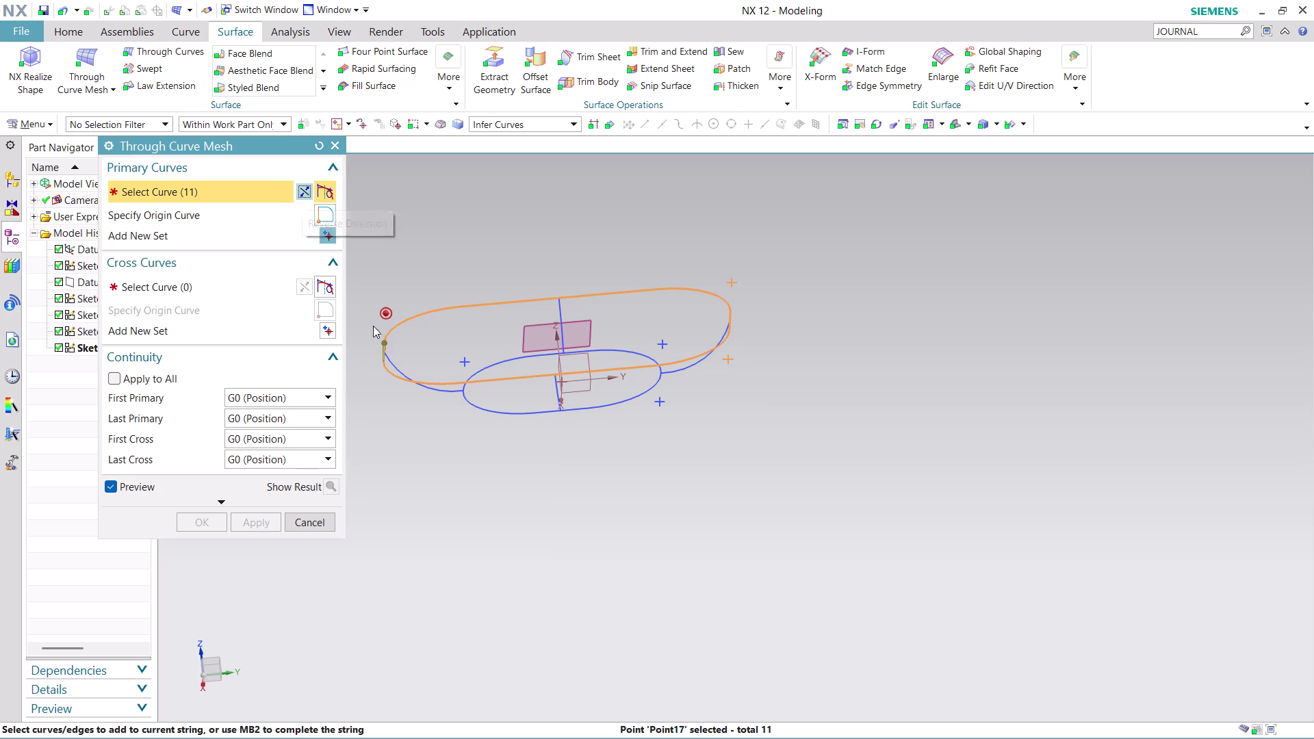
click(210, 296)
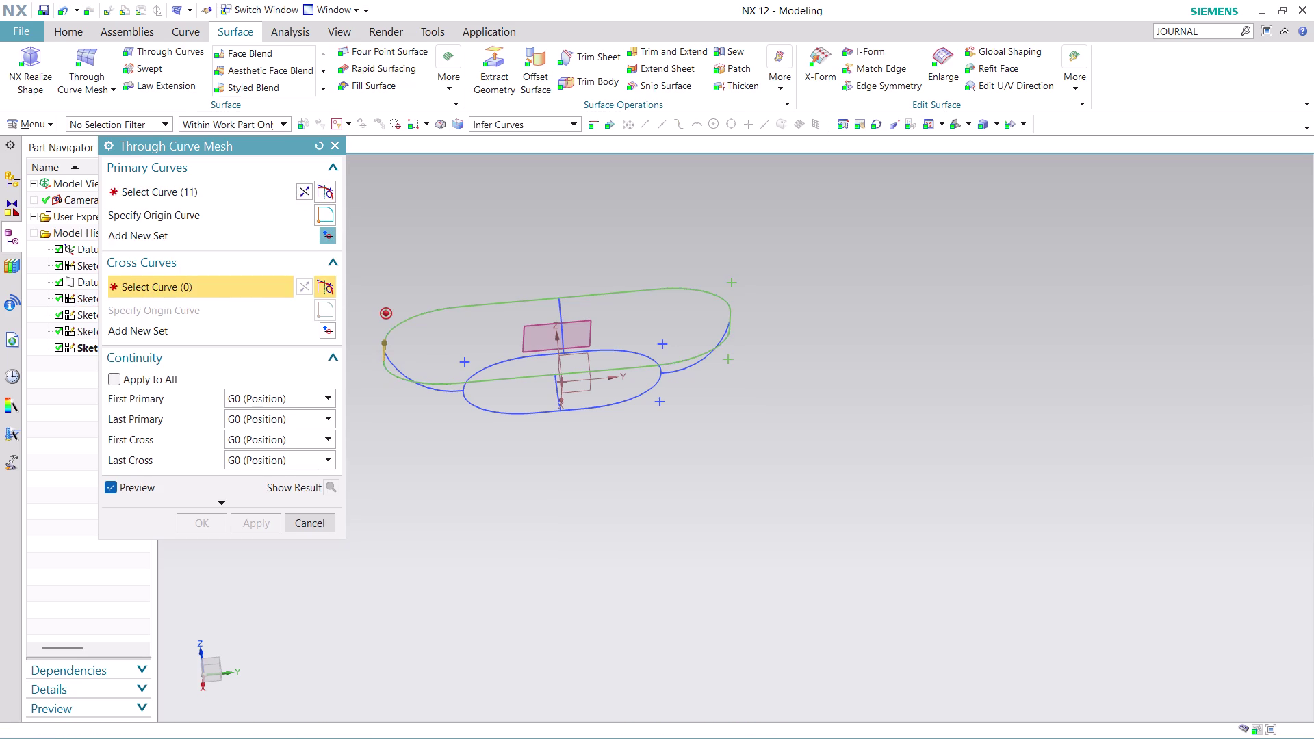
click(402, 369)
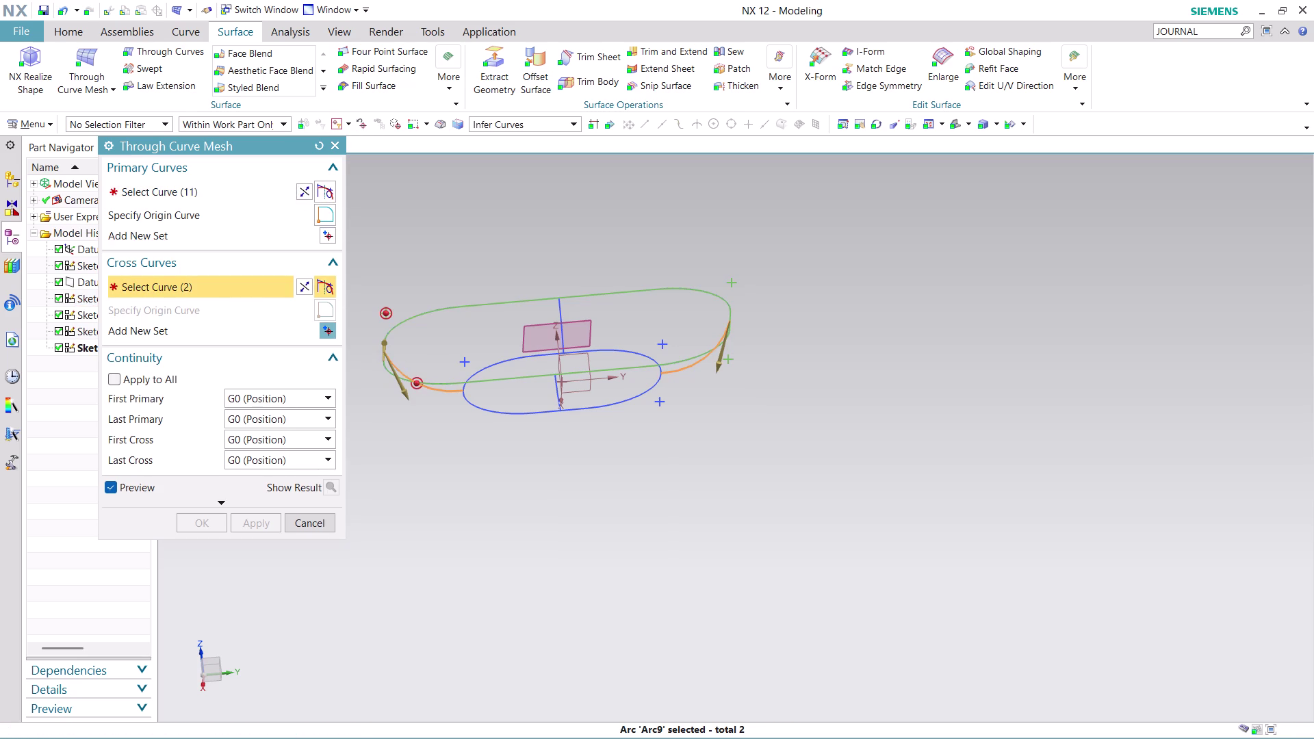
middle_click(382, 415)
click(228, 190)
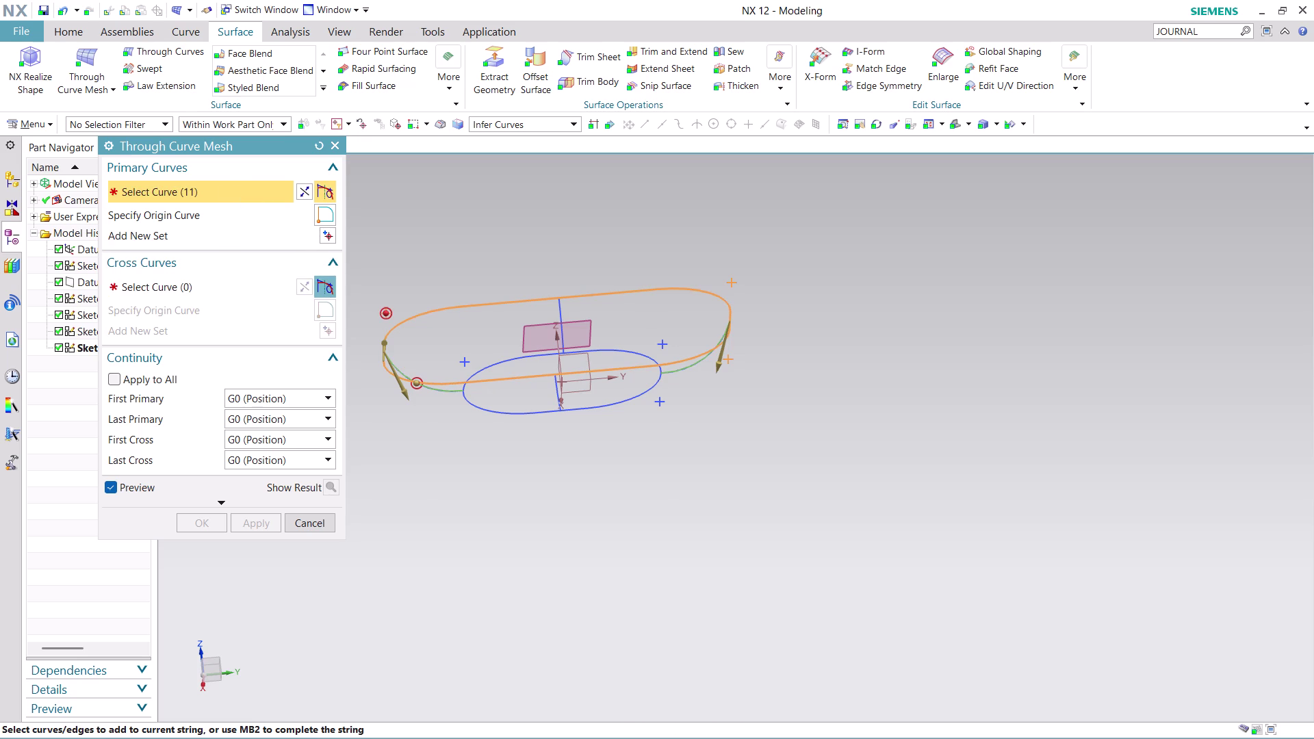
click(237, 237)
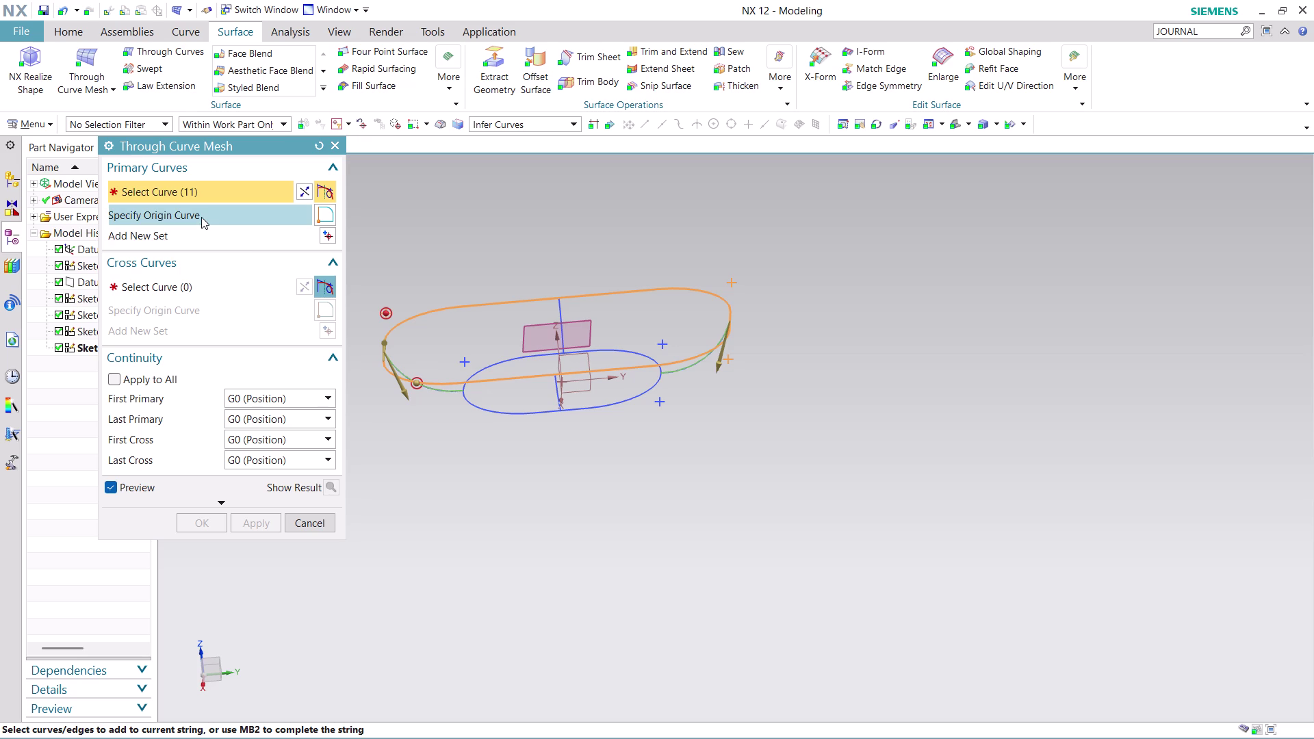
click(200, 244)
click(325, 234)
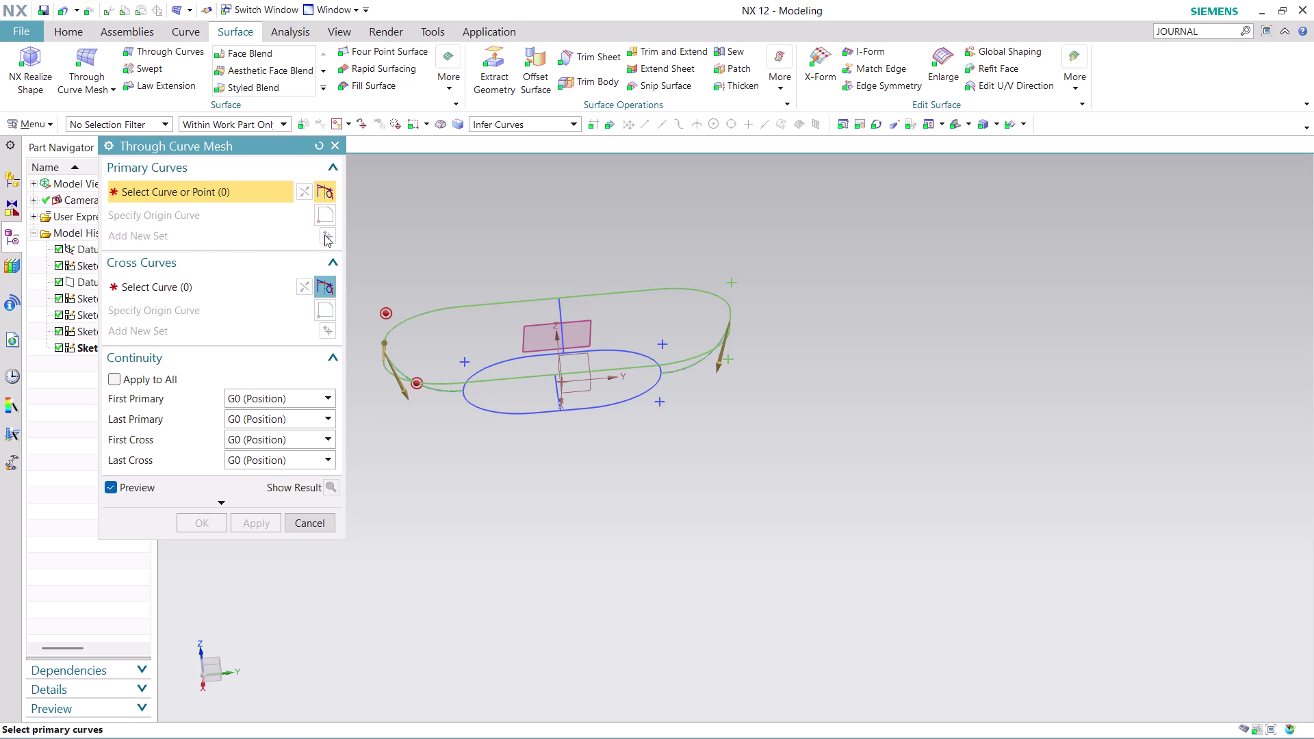
click(480, 410)
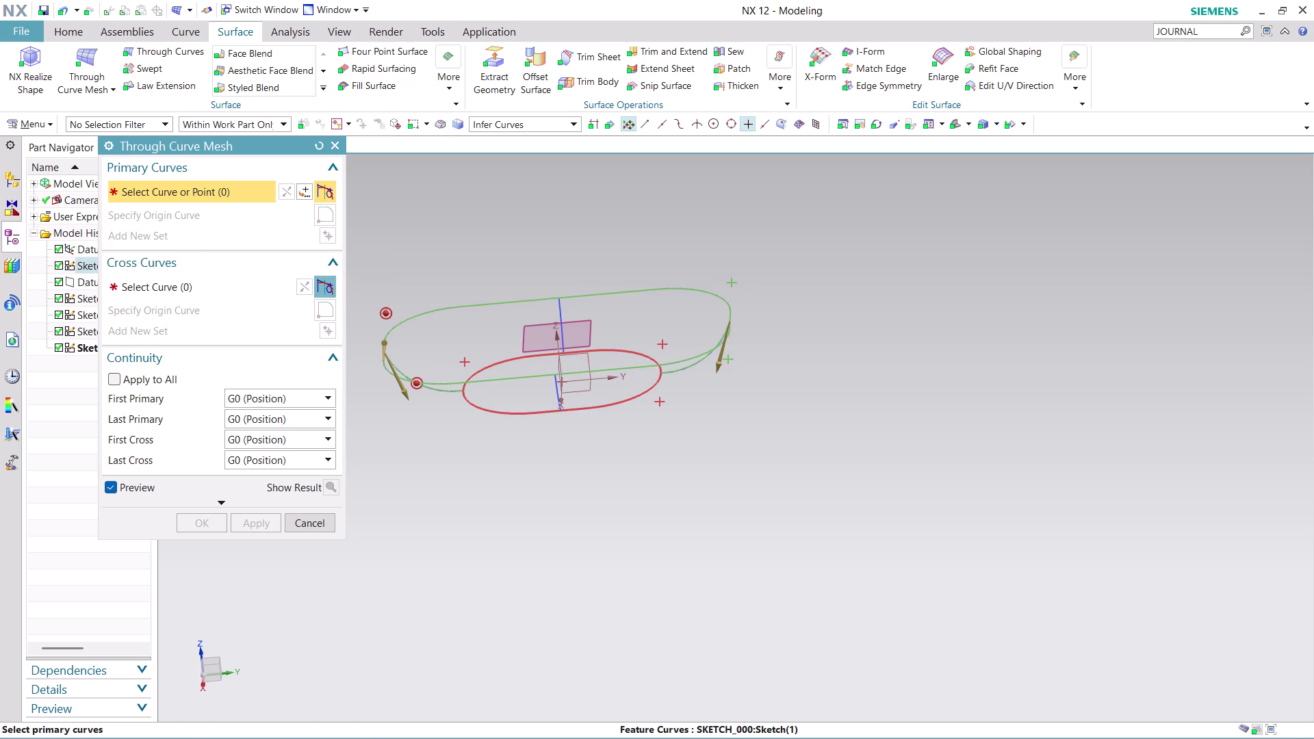
click(305, 191)
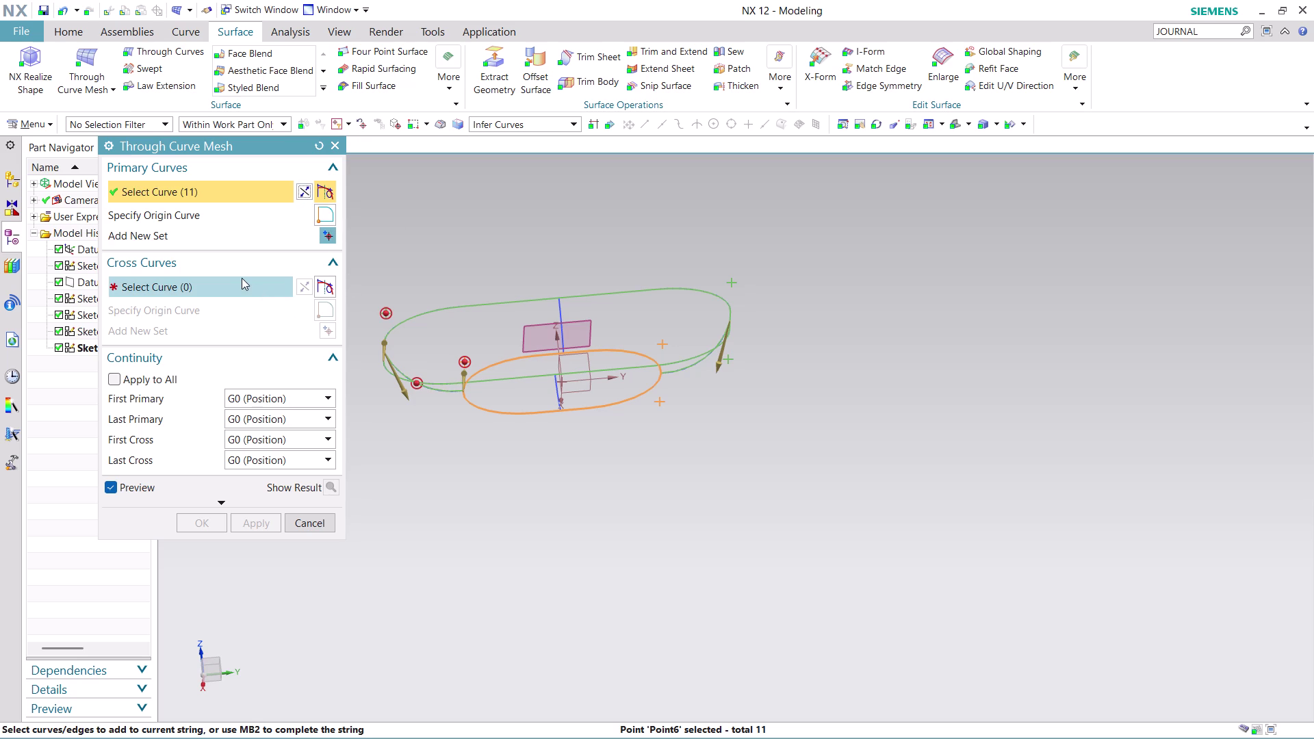
click(240, 277)
click(564, 315)
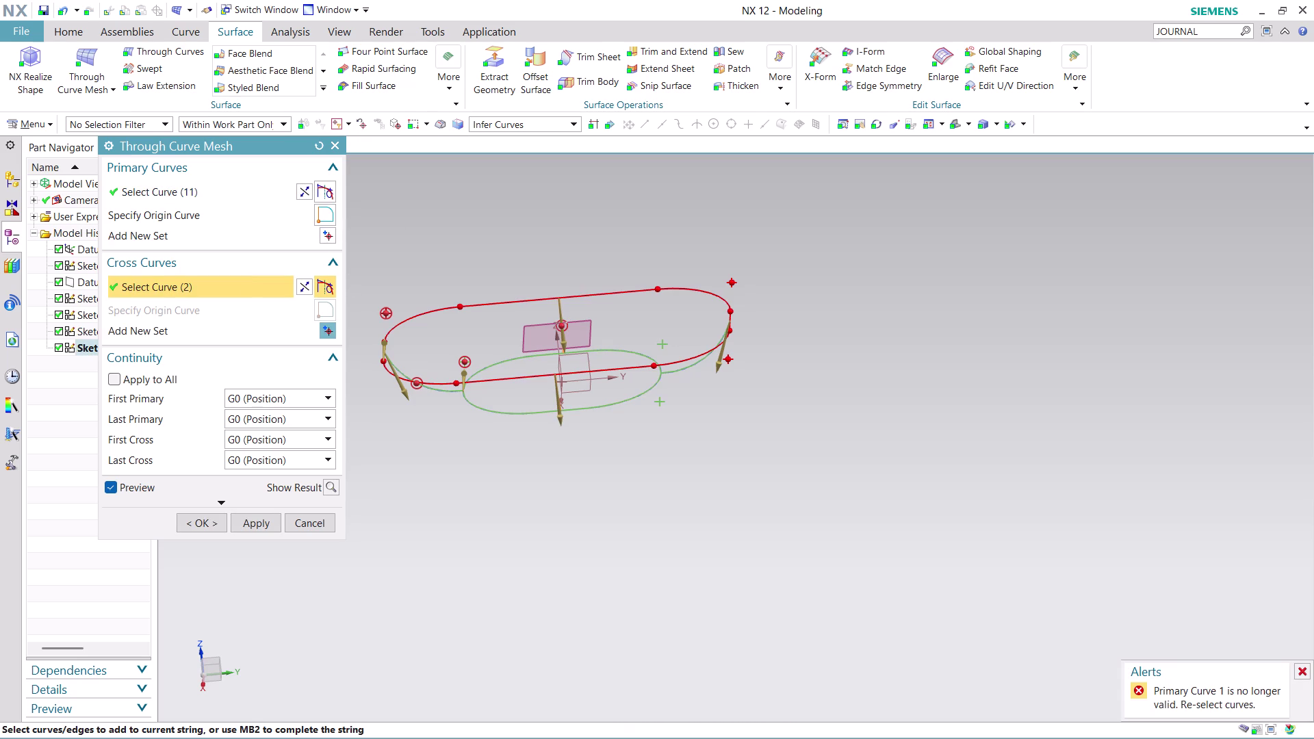
click(201, 522)
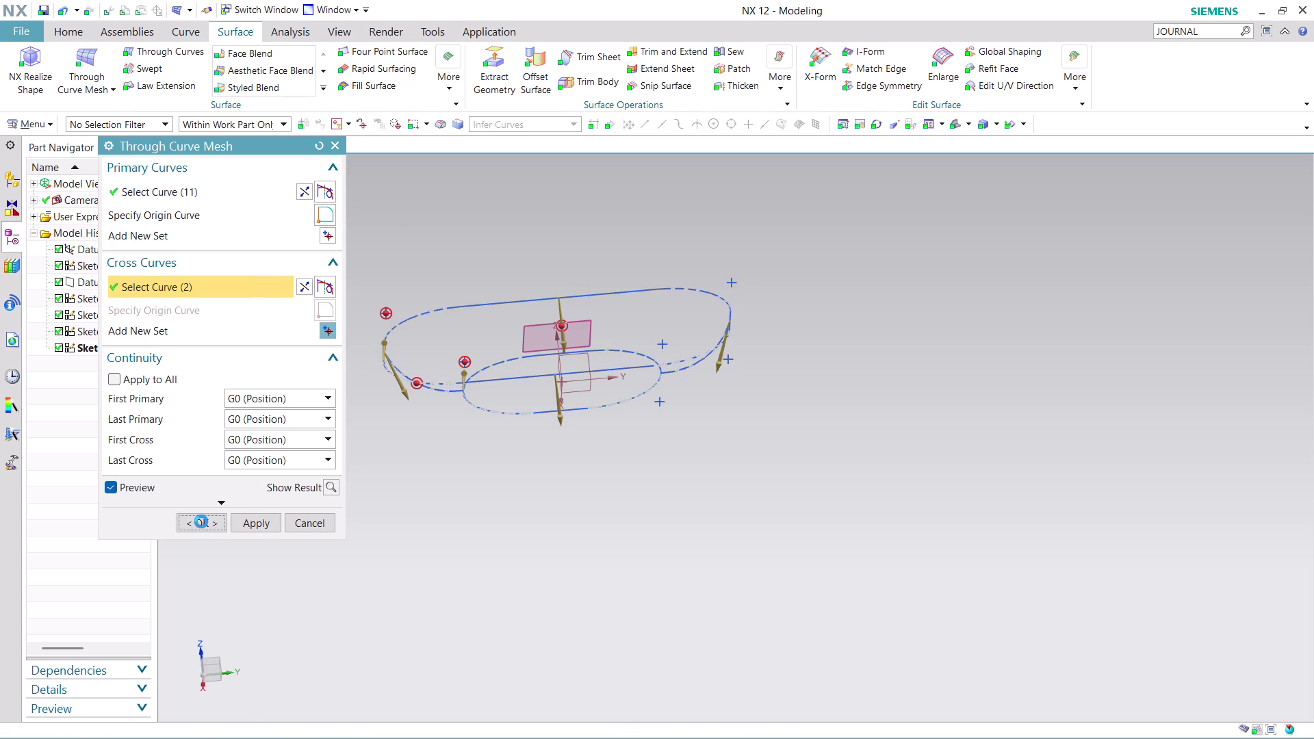
click(314, 524)
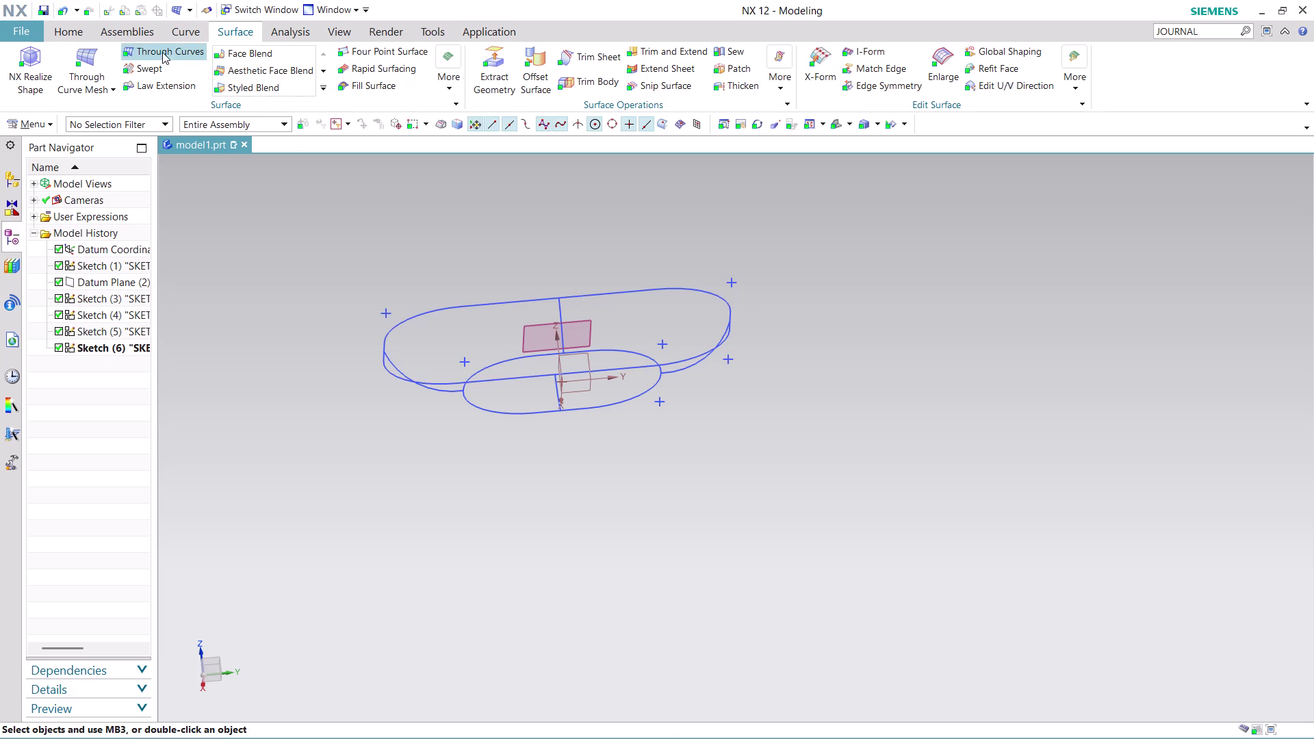
Relaunch Through Curve Mesh, picking the large oval as primary and end arcs and inner oval as cross curves.
click(83, 60)
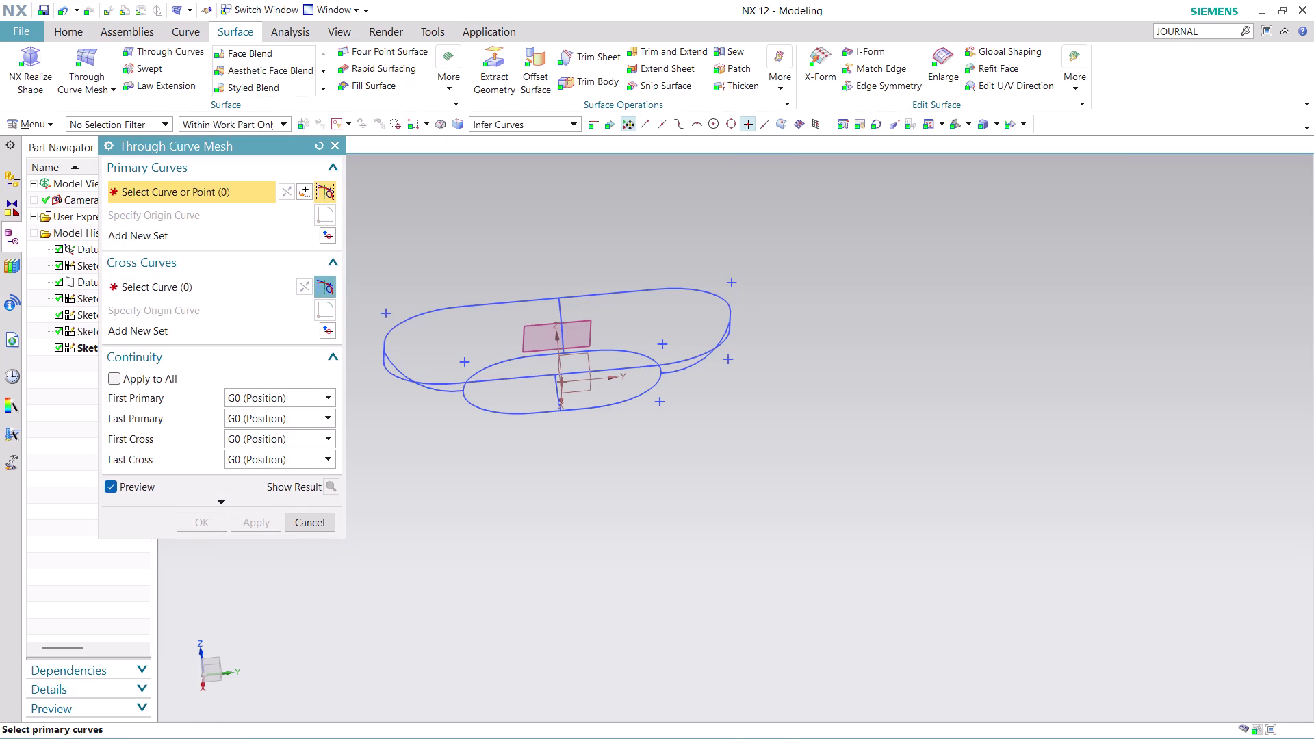
click(381, 358)
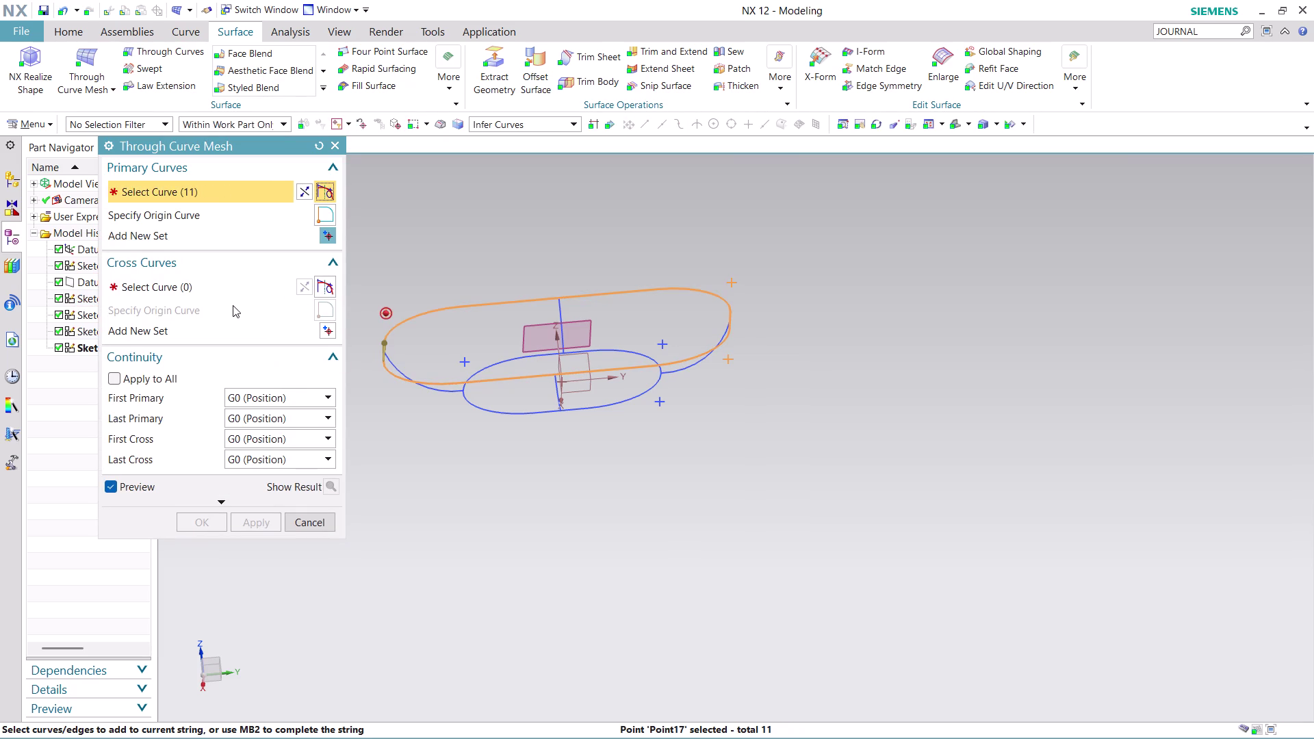
click(235, 286)
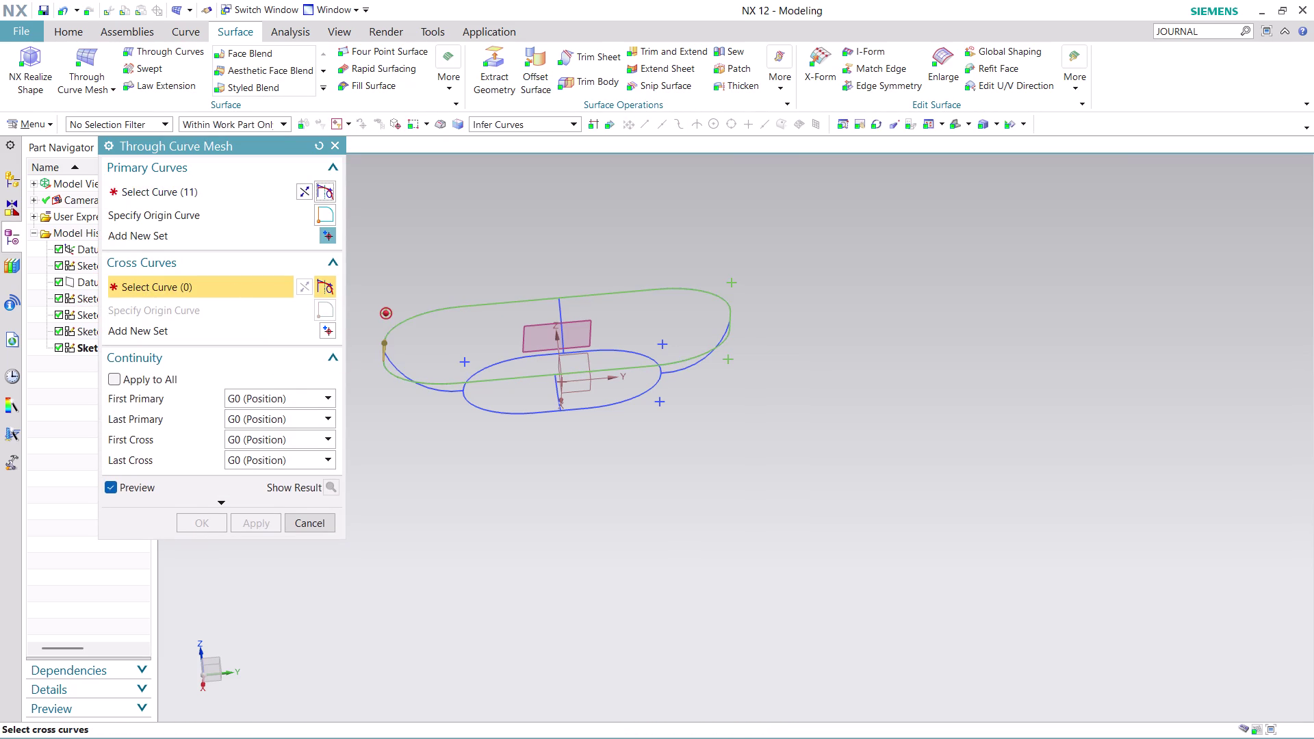
click(398, 364)
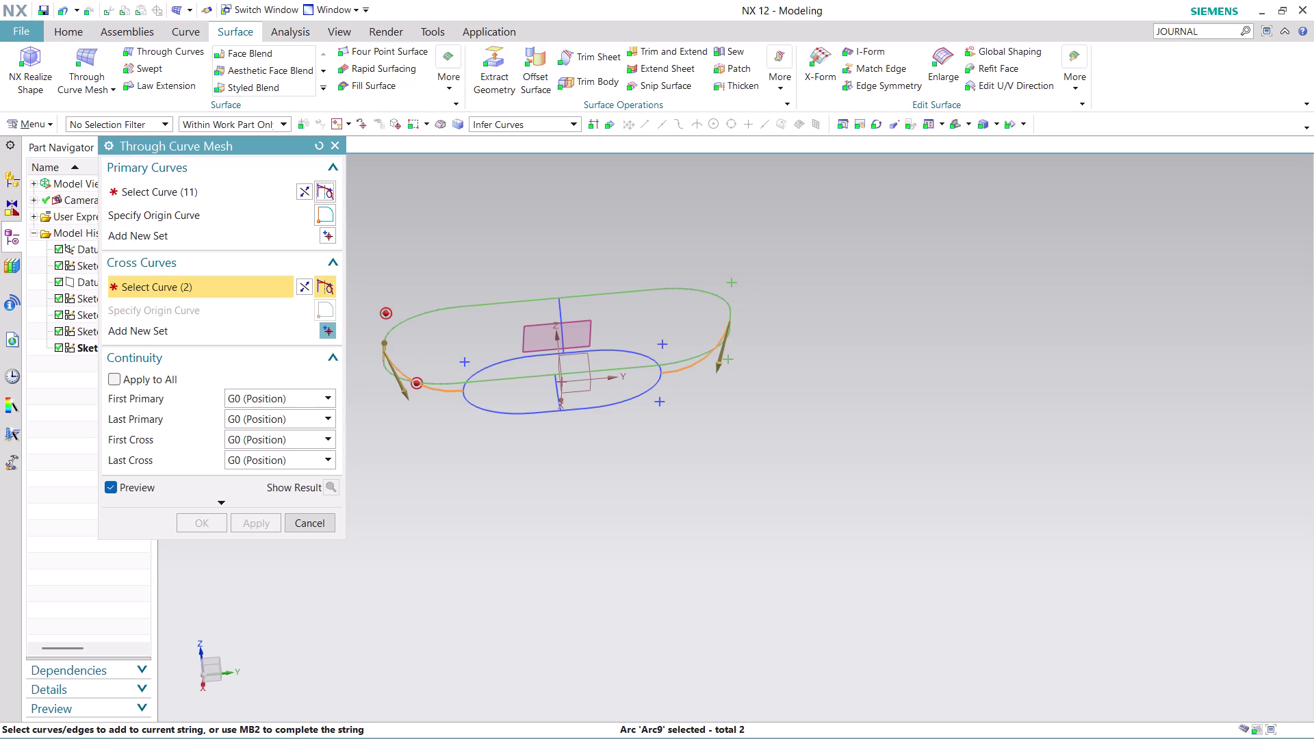
middle_click(397, 463)
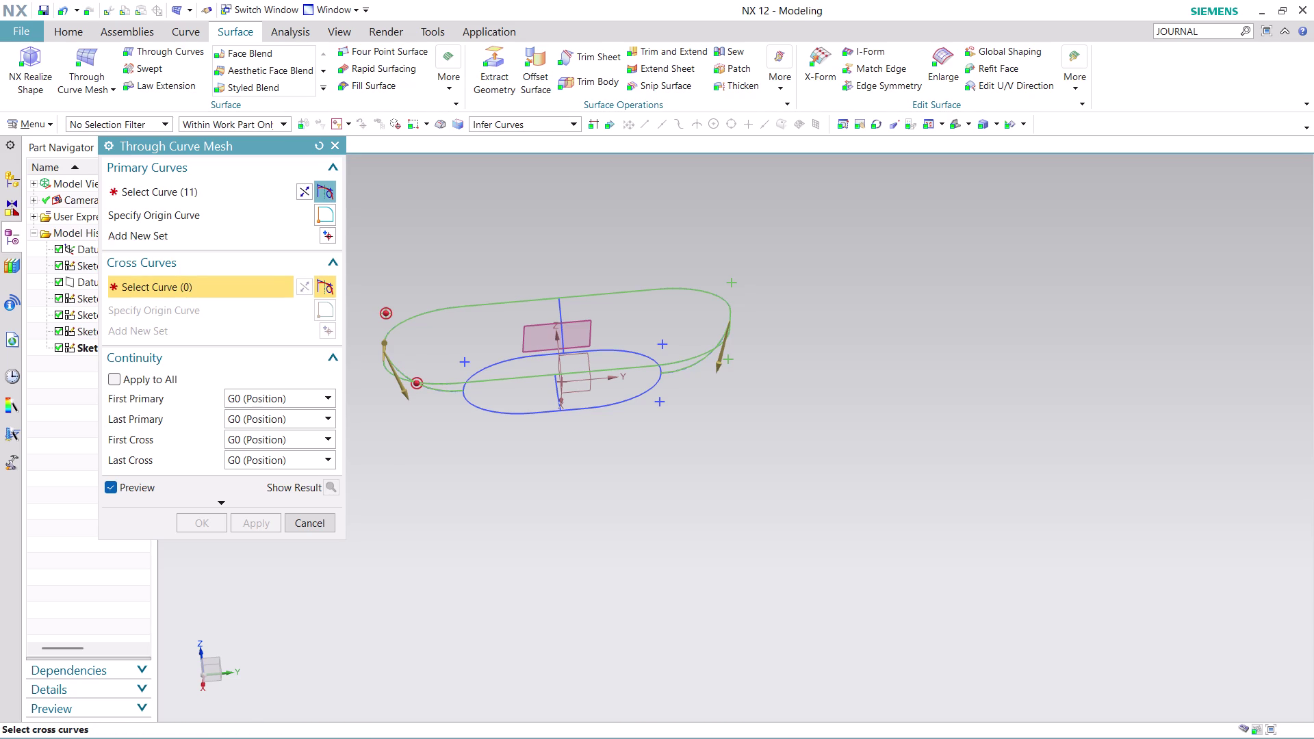
click(557, 308)
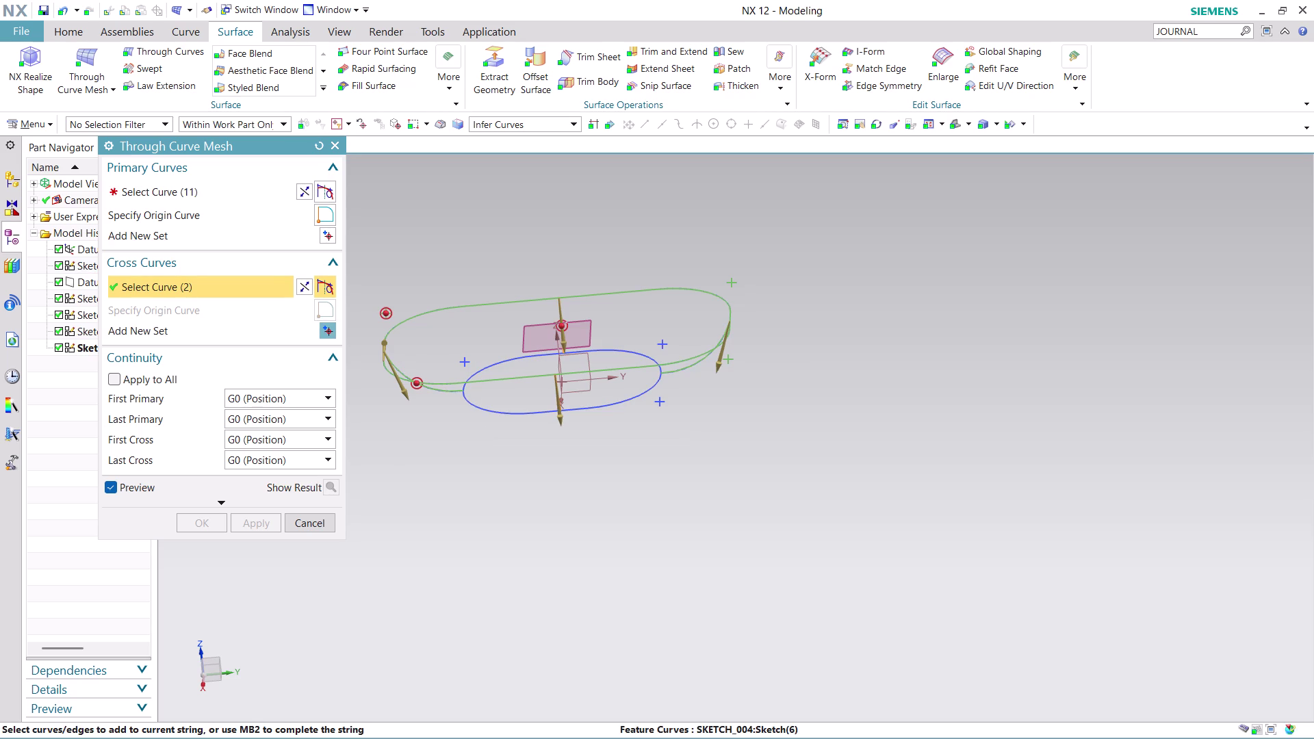
click(231, 195)
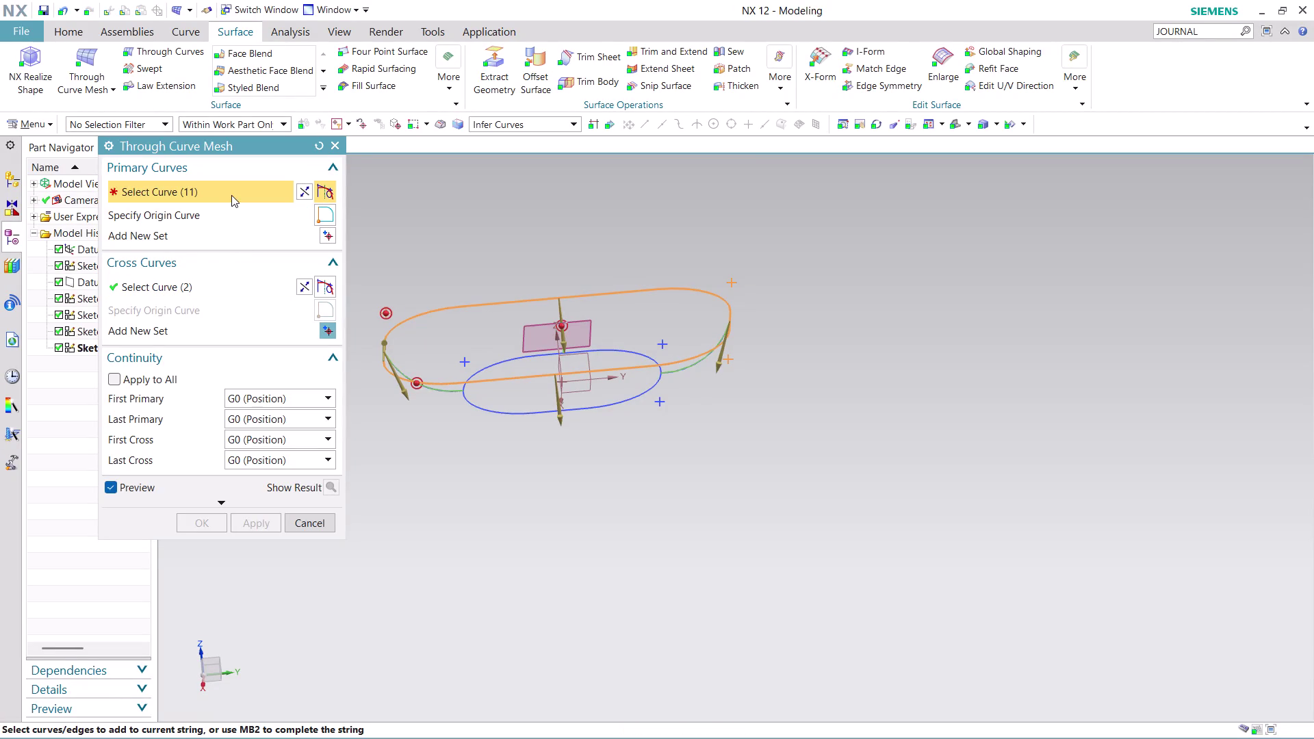
middle_click(375, 243)
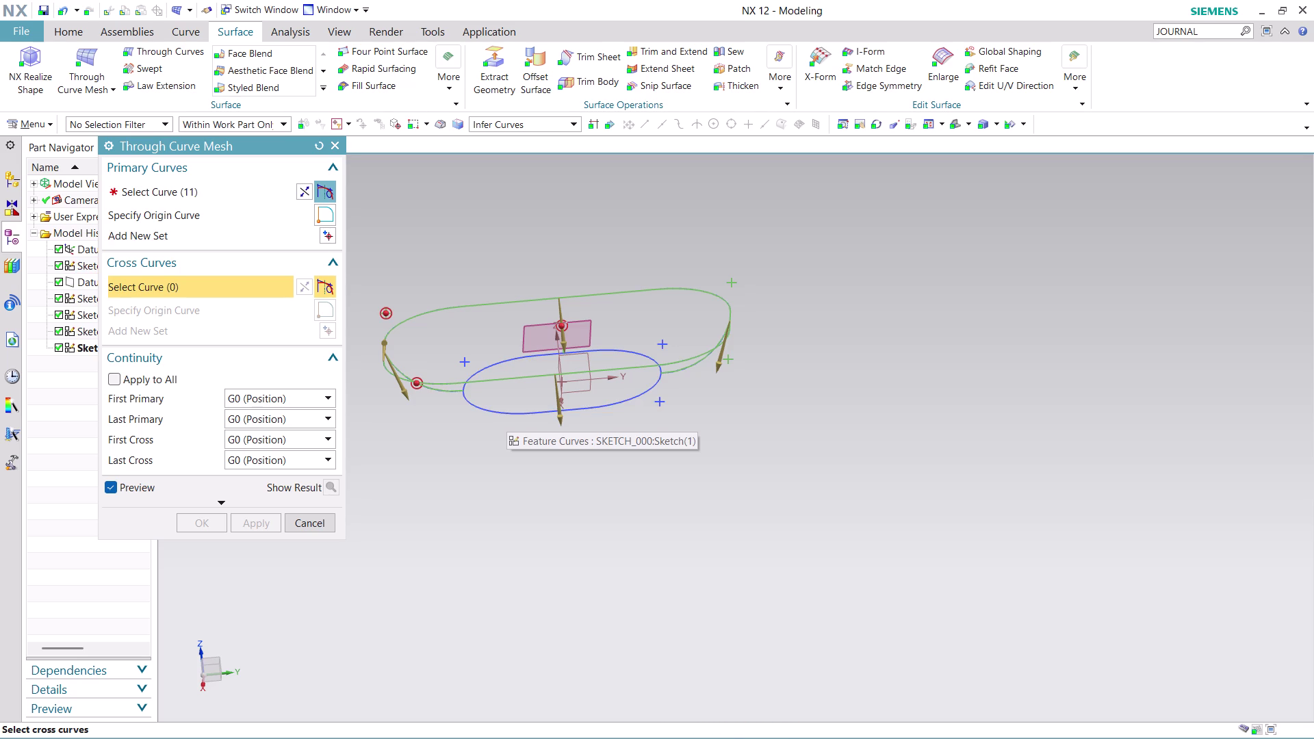
click(474, 406)
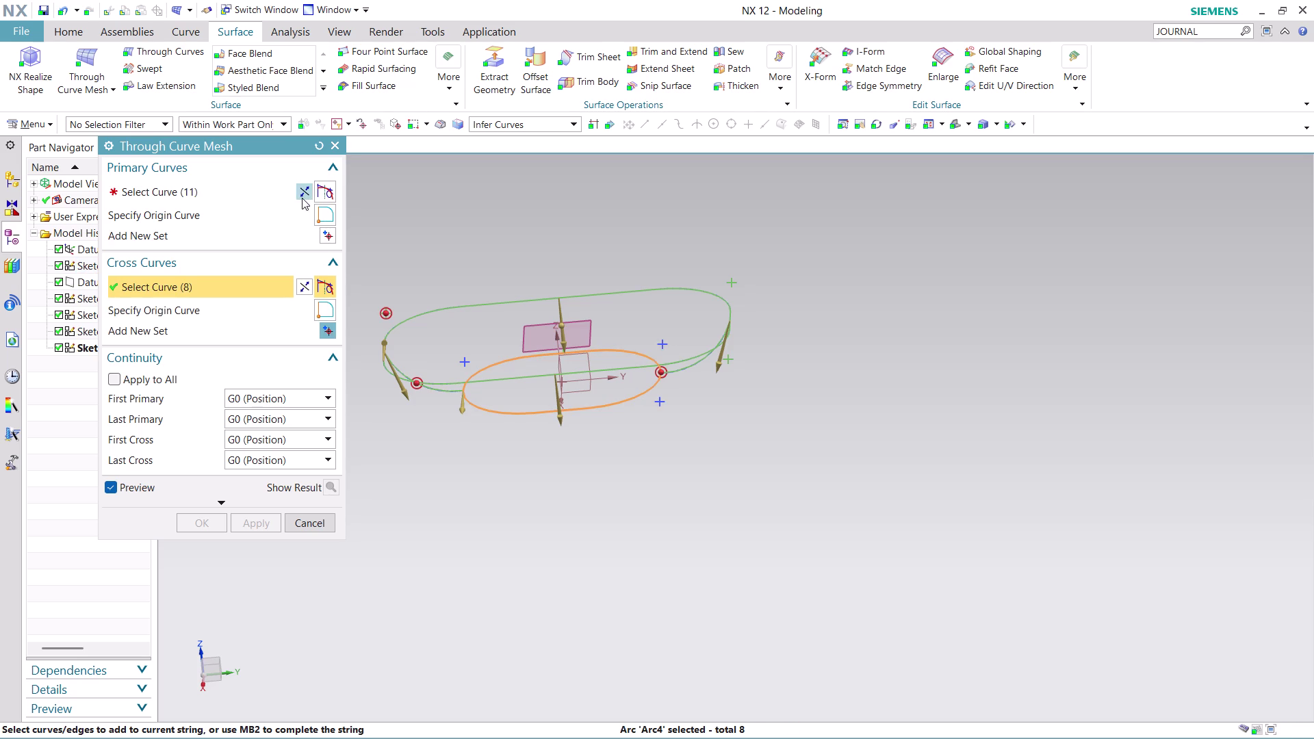
Flip the primary curve direction several times and reverse the cross curve direction.
click(300, 195)
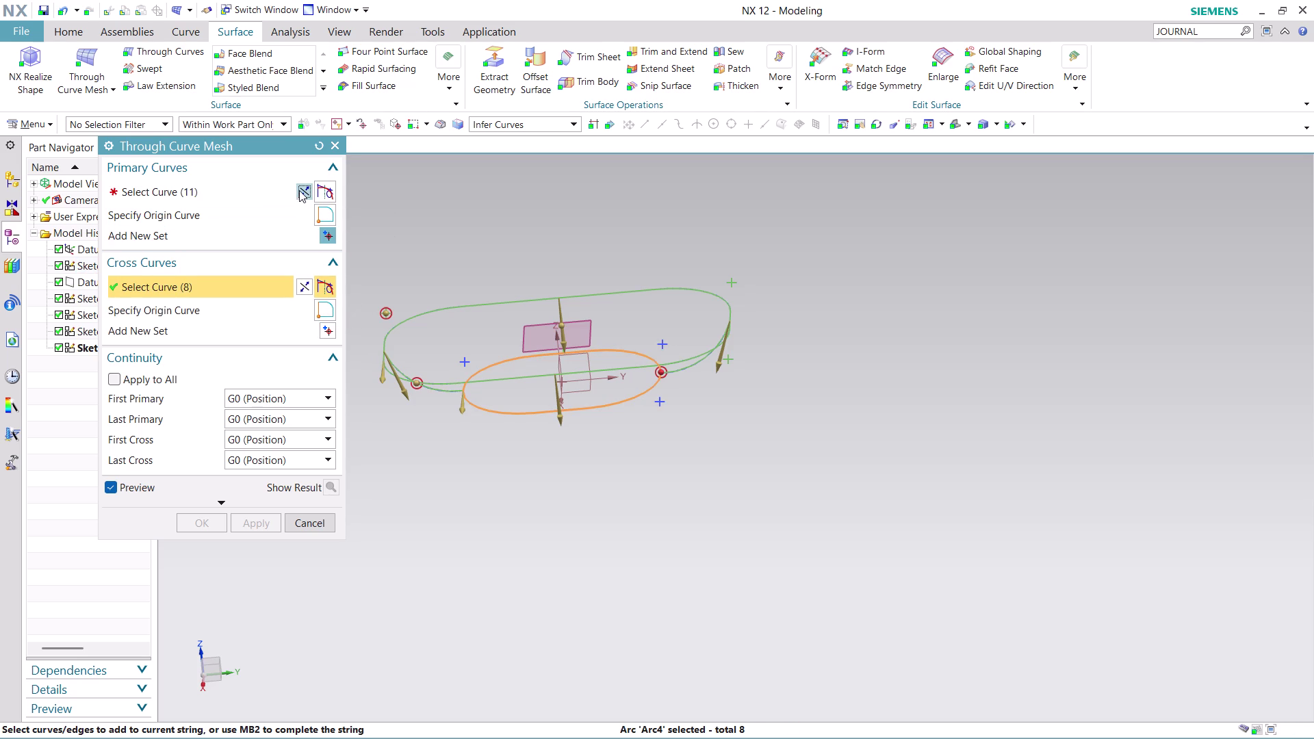
click(299, 191)
click(299, 190)
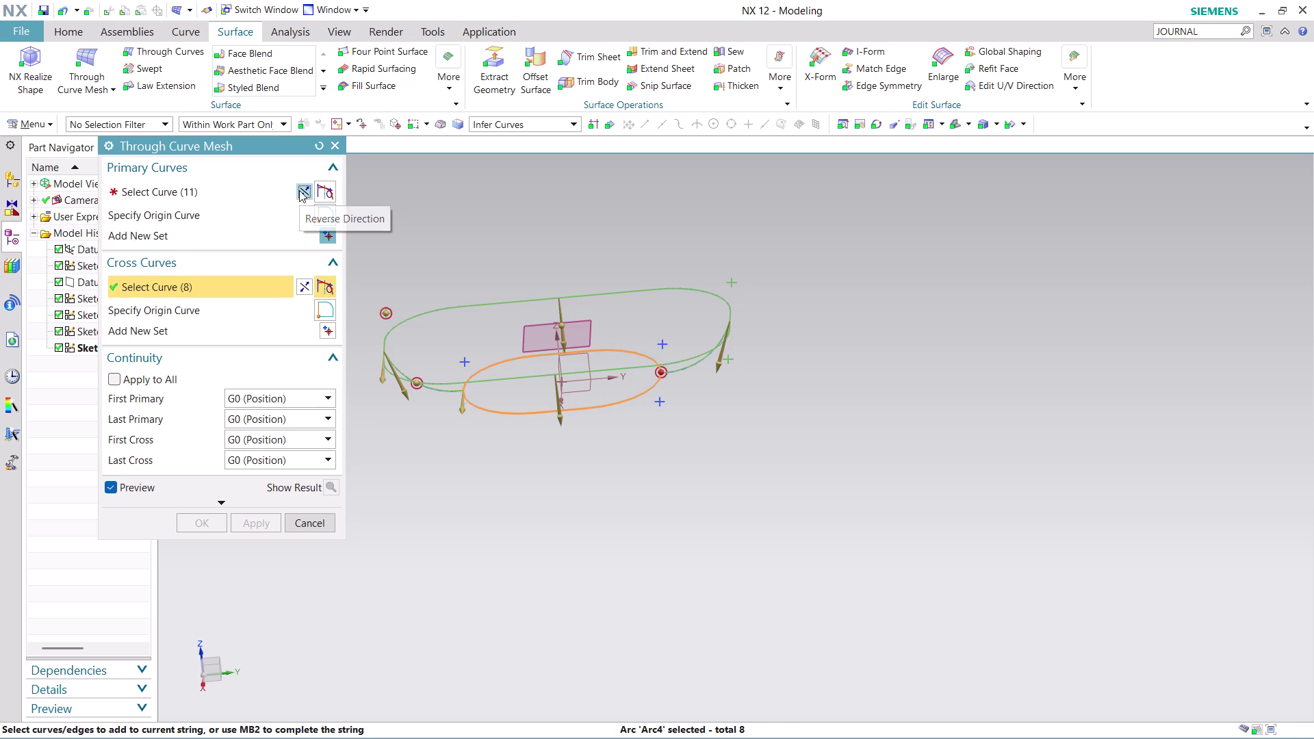
click(300, 190)
click(304, 283)
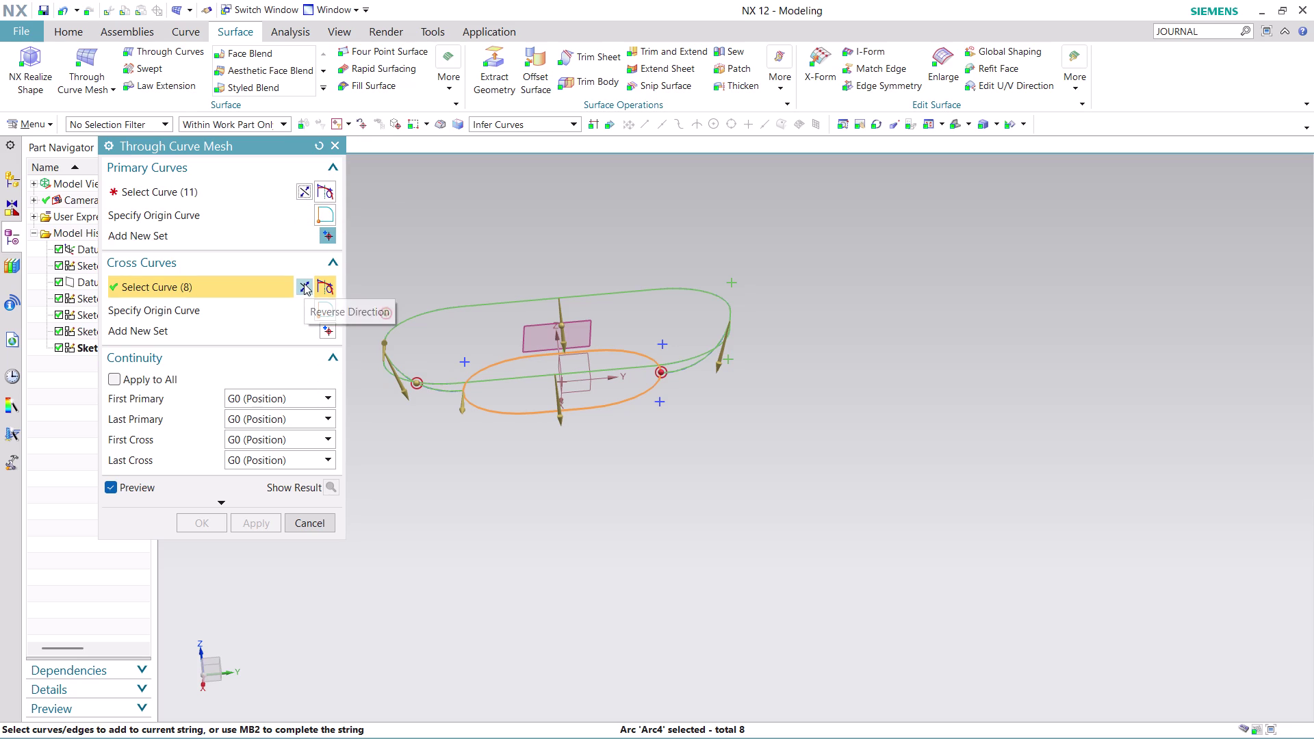
middle_click(399, 451)
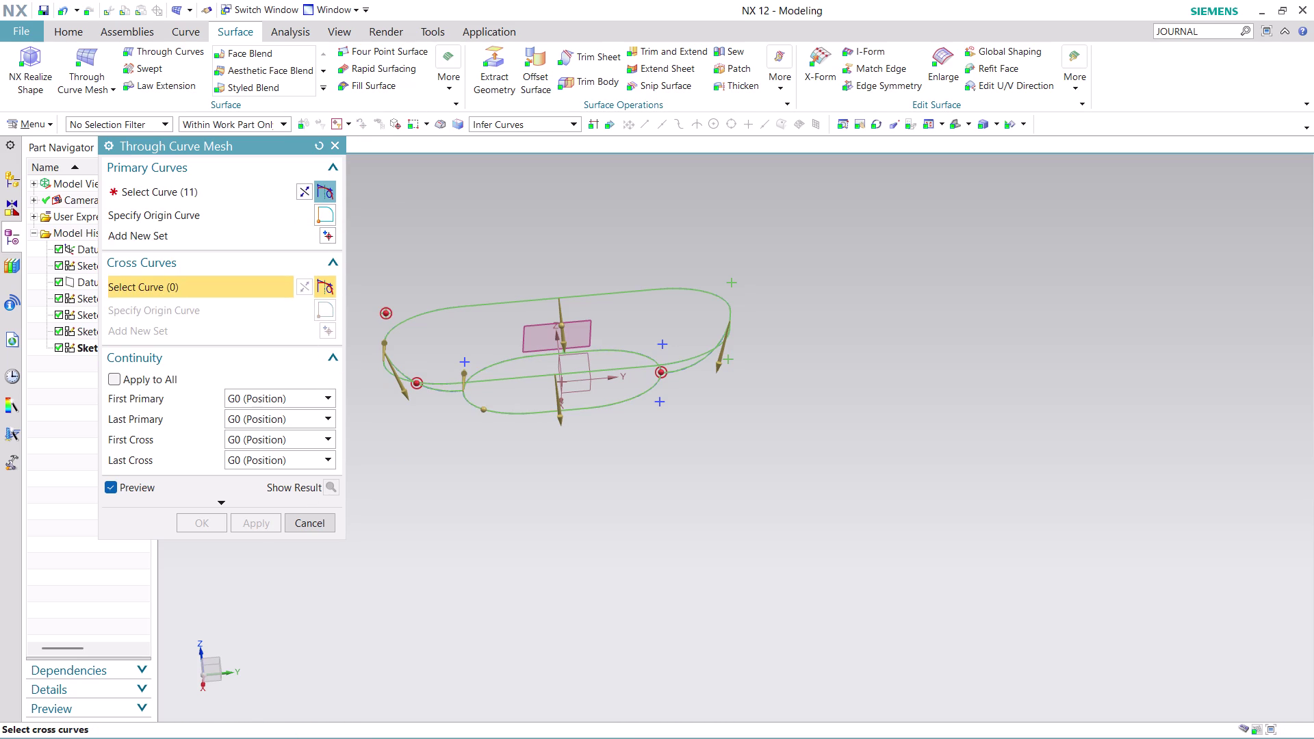
Orbit to inspect the curve arrangement, then cancel Through Curve Mesh with Esc.
middle_drag(818, 284, 775, 281)
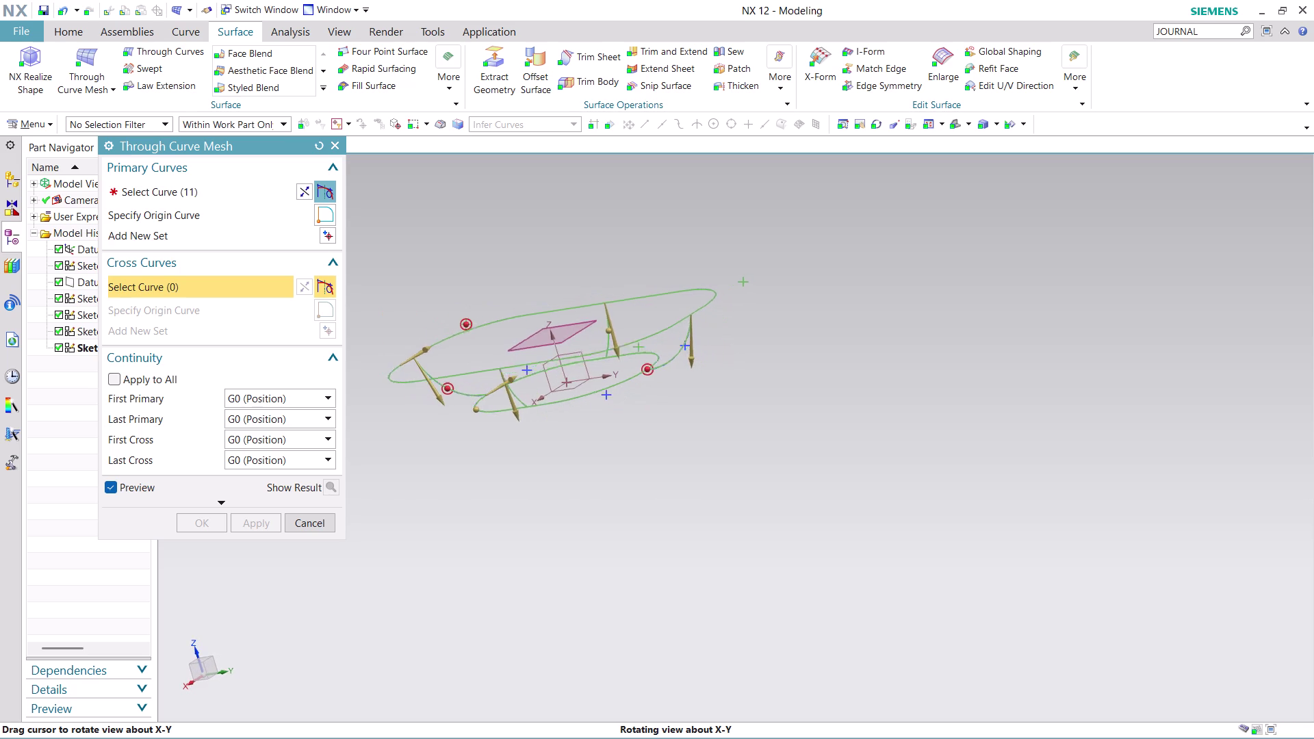
middle_drag(775, 281, 822, 253)
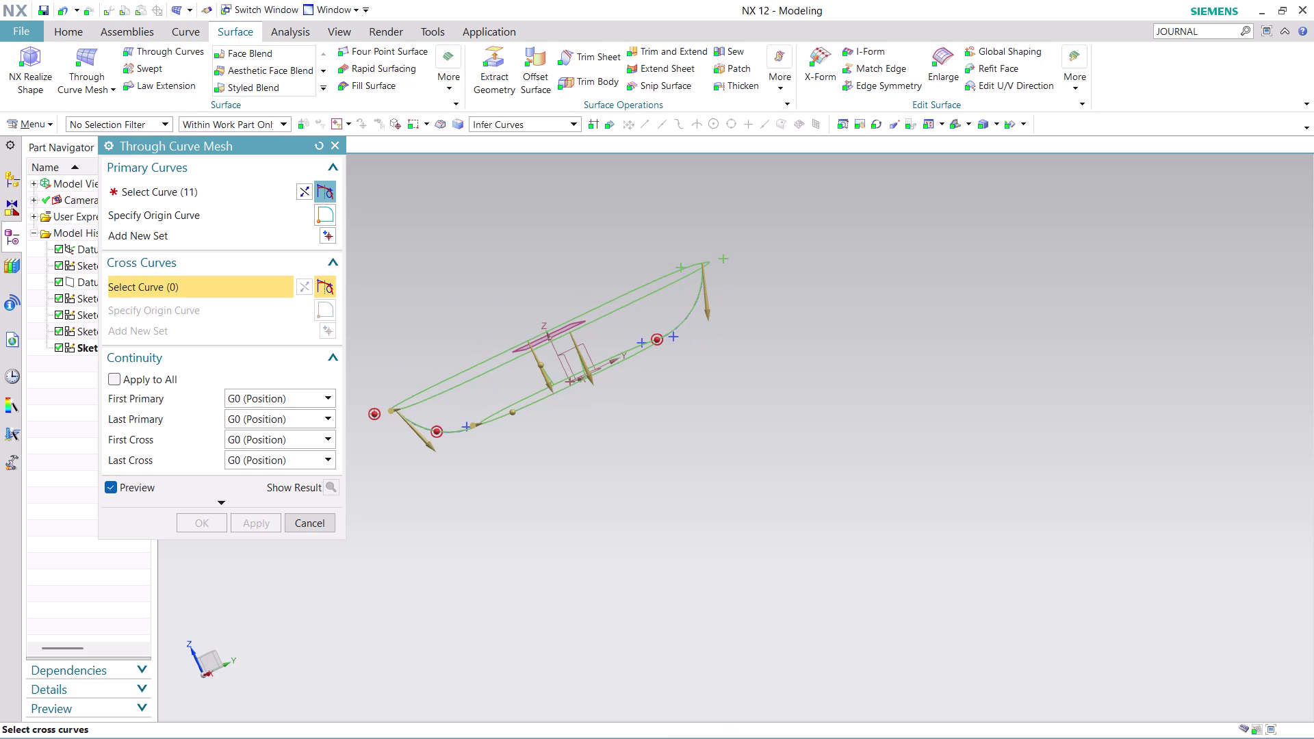
middle_drag(819, 335, 836, 396)
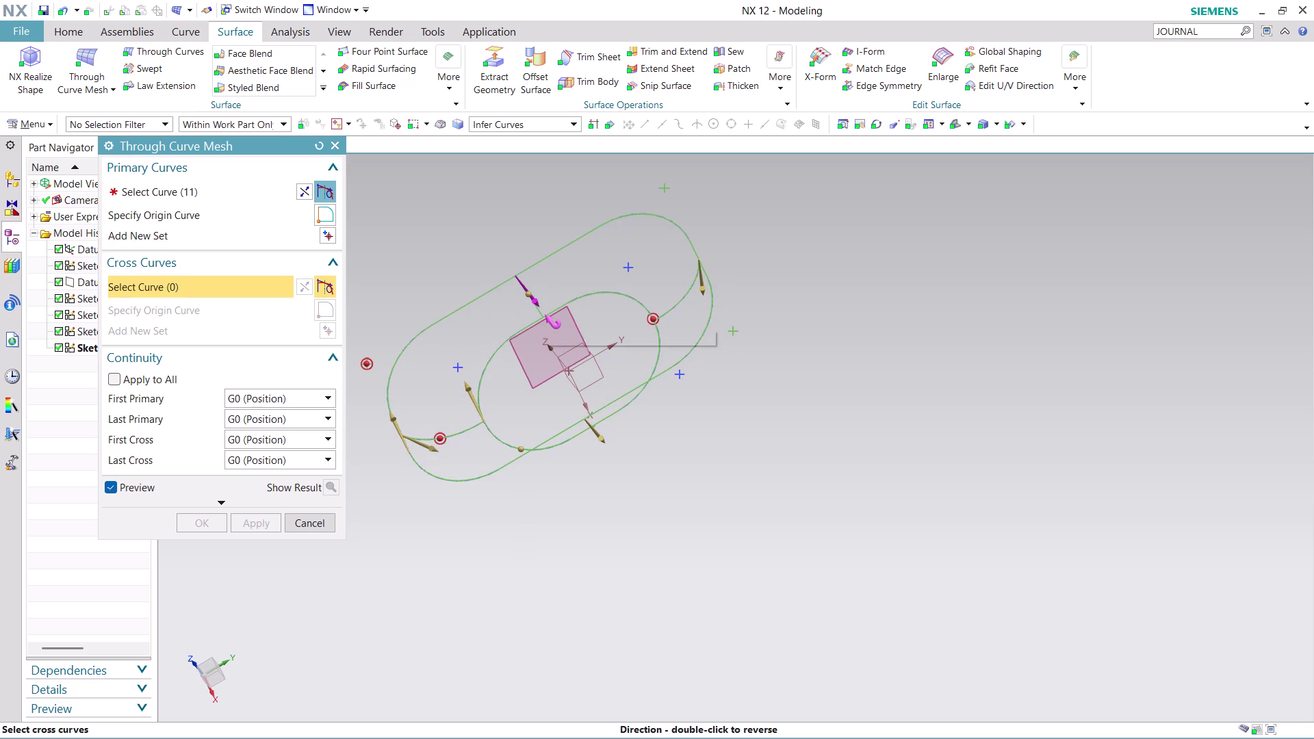
middle_drag(571, 271, 530, 265)
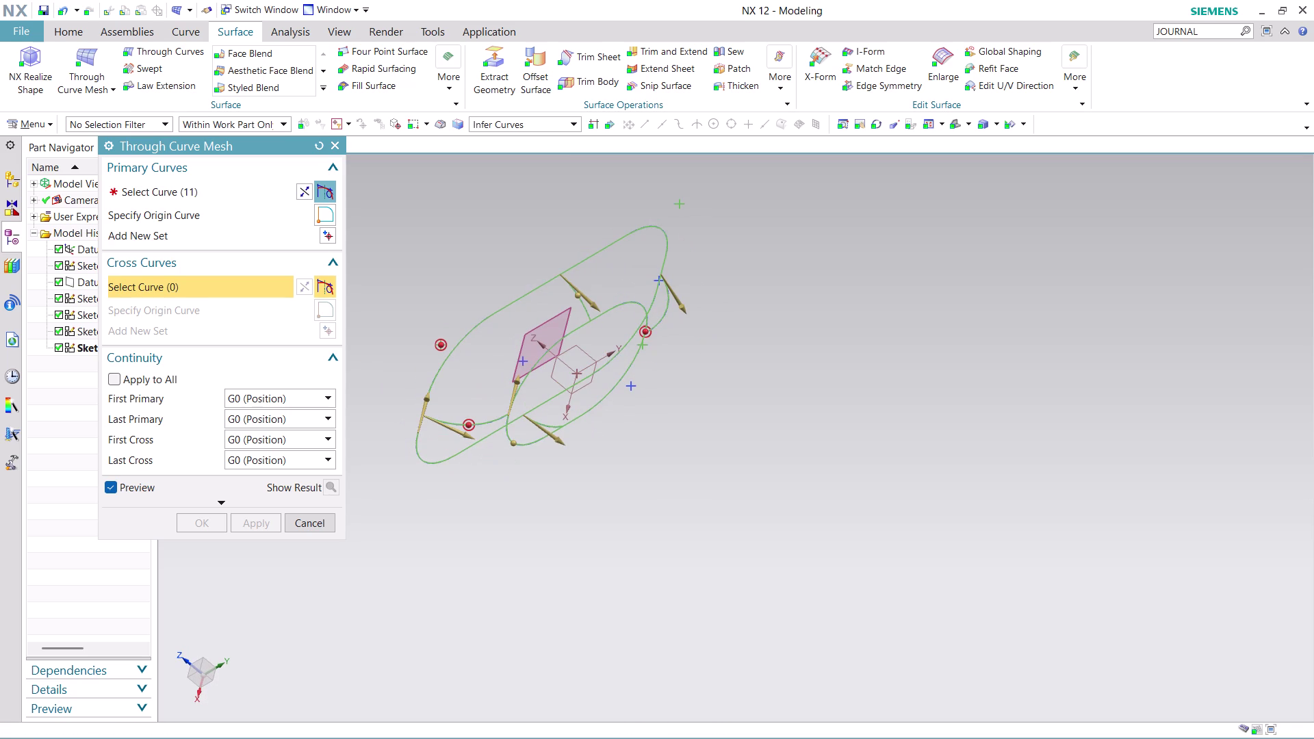
middle_drag(599, 439, 569, 445)
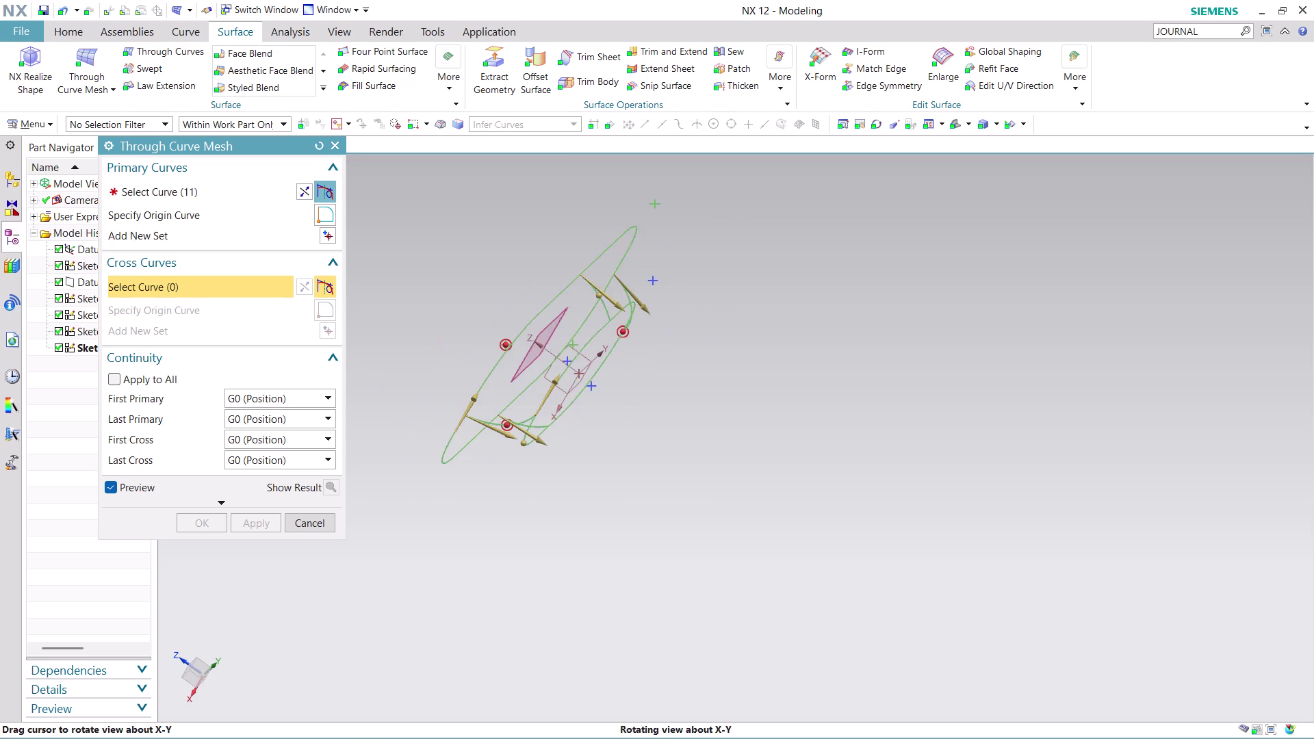
middle_drag(569, 444, 564, 445)
middle_click(564, 444)
middle_drag(719, 411, 779, 450)
click(575, 284)
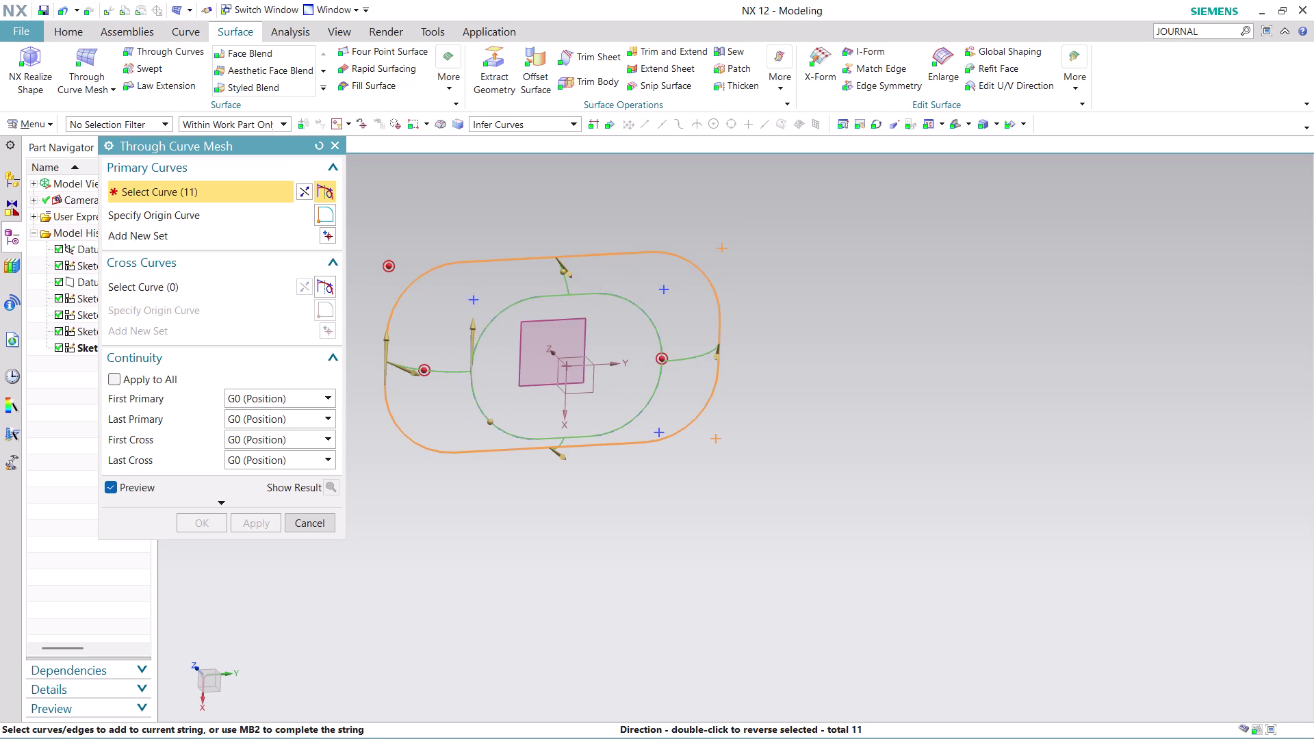
key(Escape)
Orbit around the sketched ovals and arcs, then launch a new Through Curve Mesh.
scroll(down, 3)
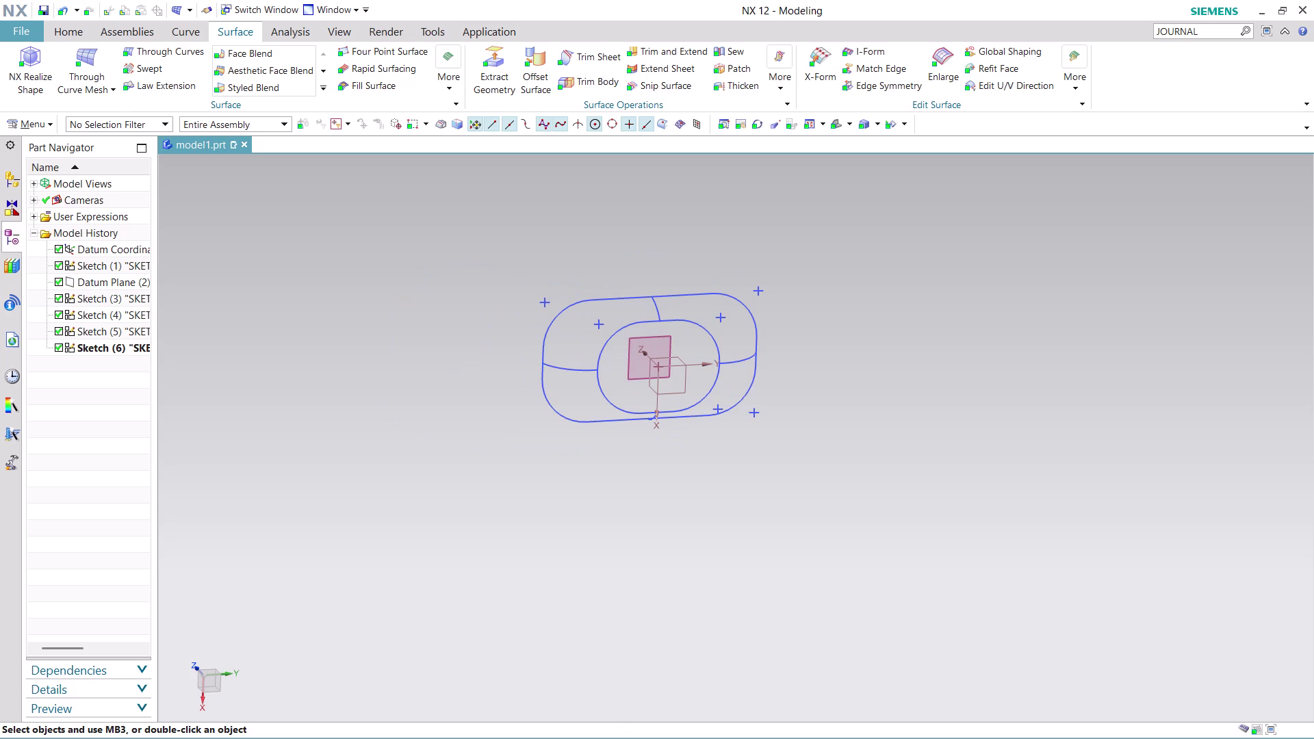
scroll(up, 3)
middle_drag(972, 510, 933, 406)
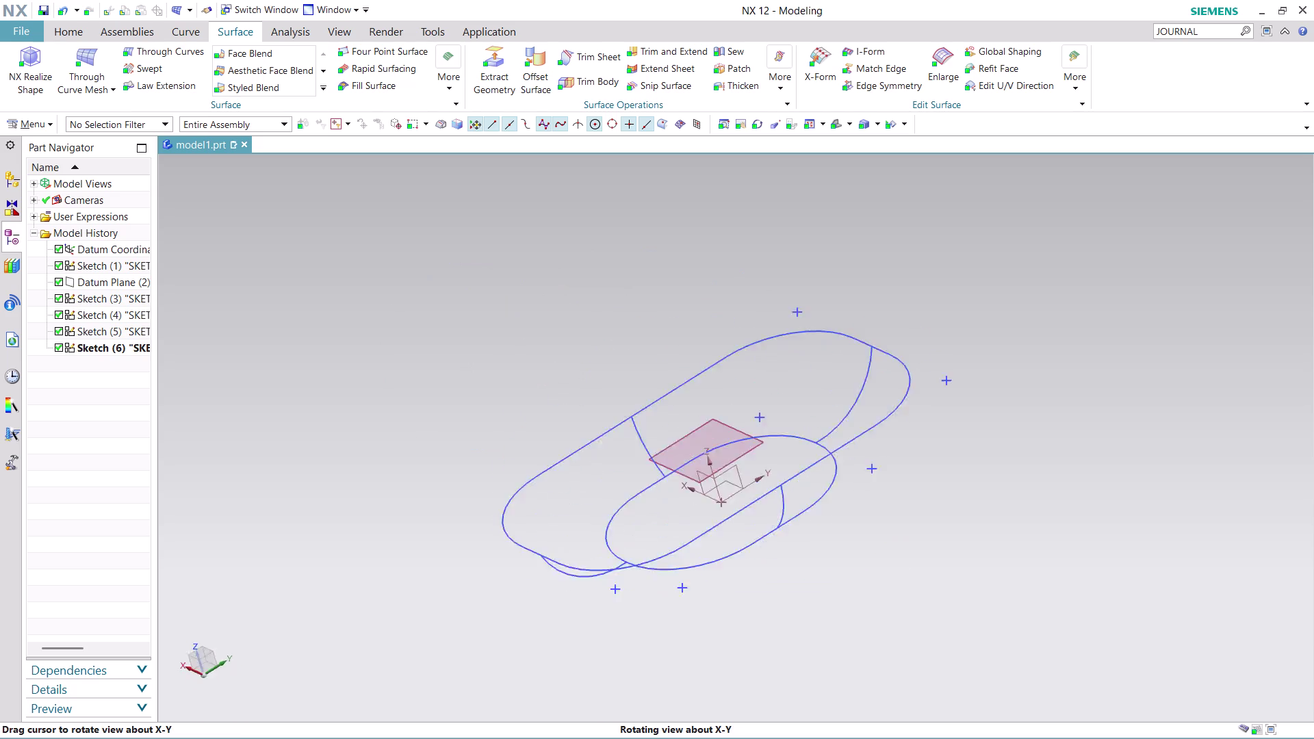
middle_drag(932, 406, 971, 464)
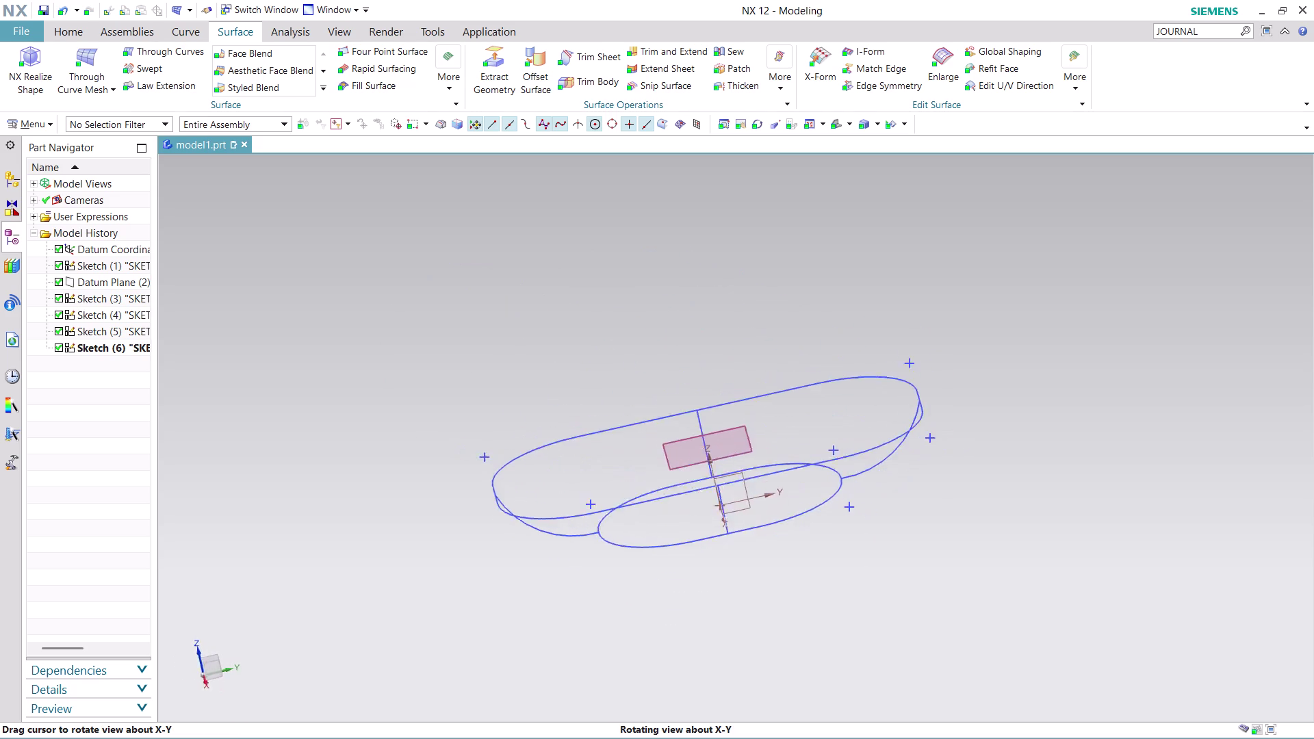
middle_drag(971, 465, 968, 484)
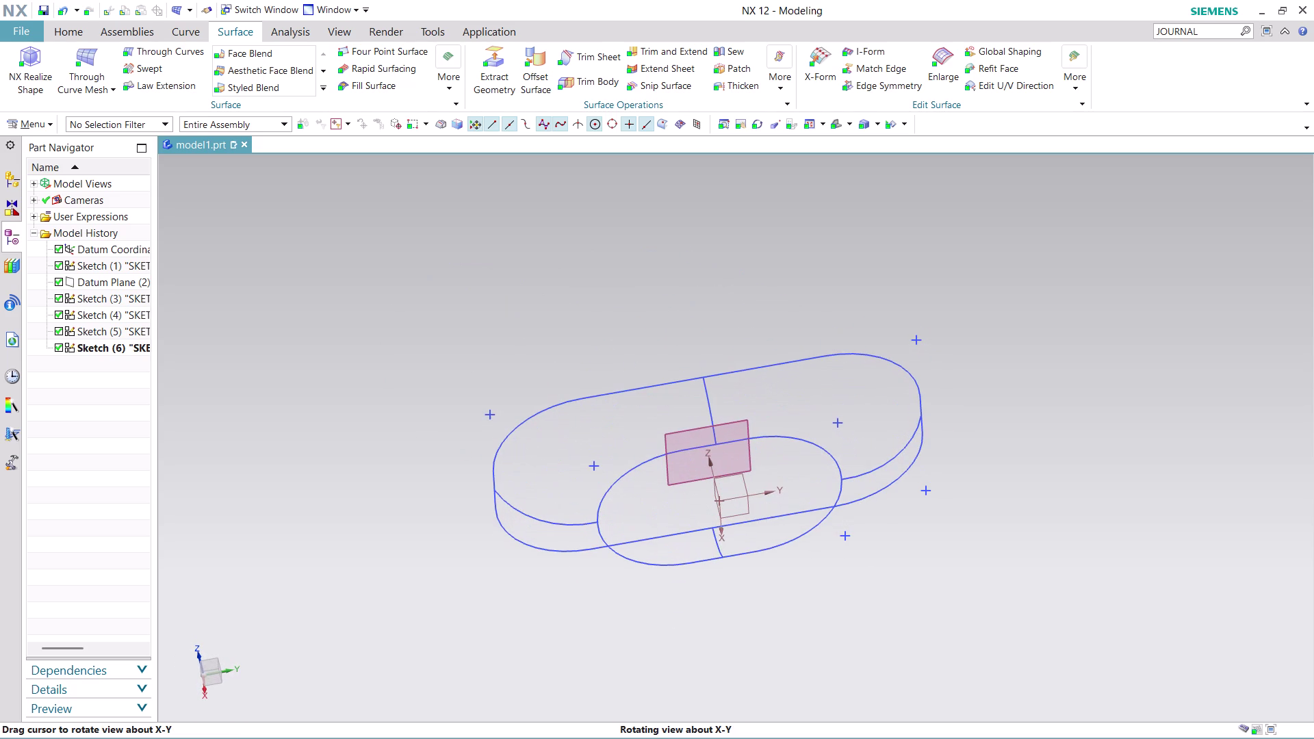
middle_drag(557, 600, 653, 615)
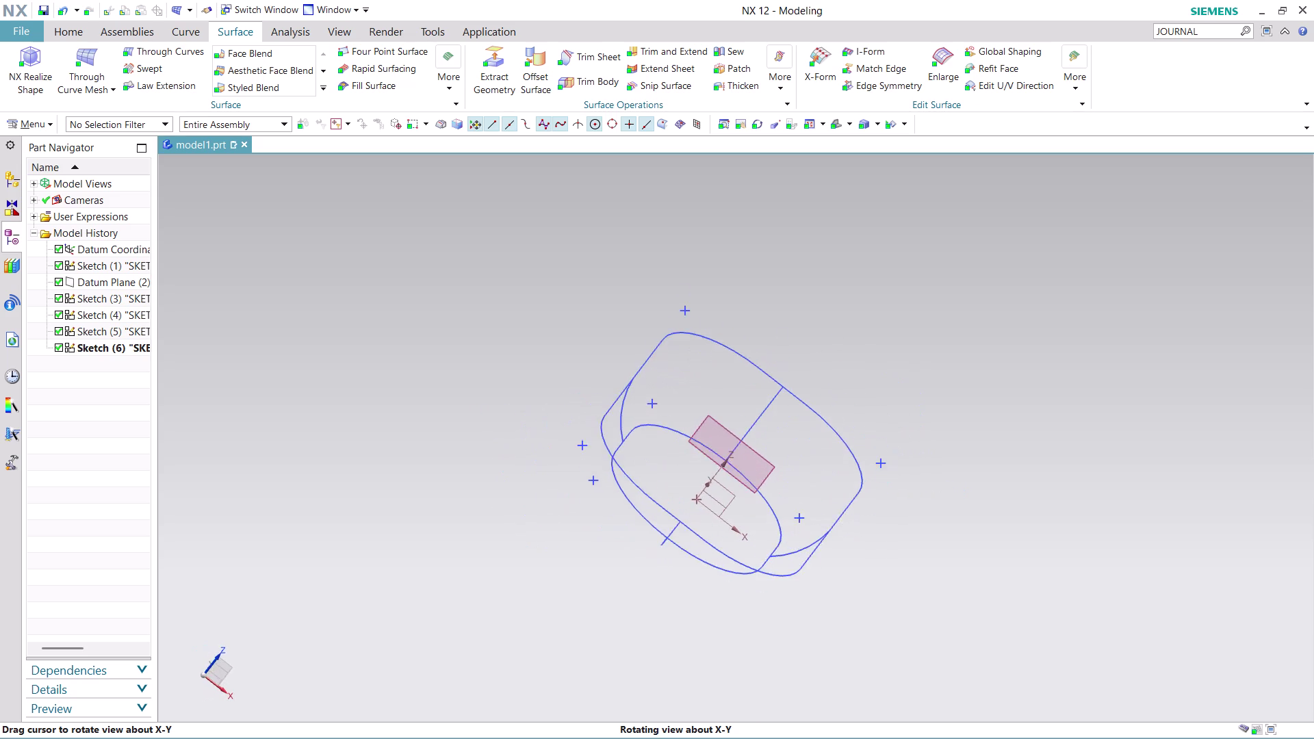
middle_drag(652, 615, 656, 644)
scroll(up, 3)
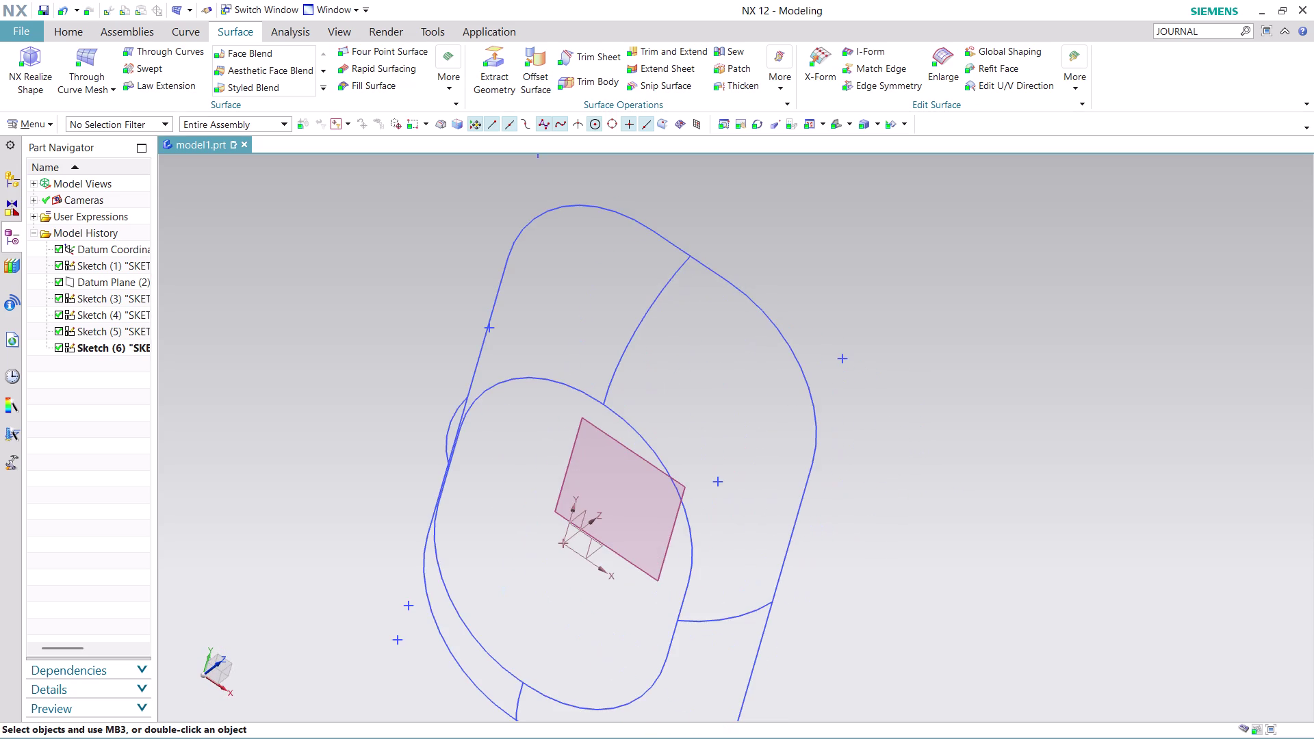
middle_drag(903, 505, 890, 477)
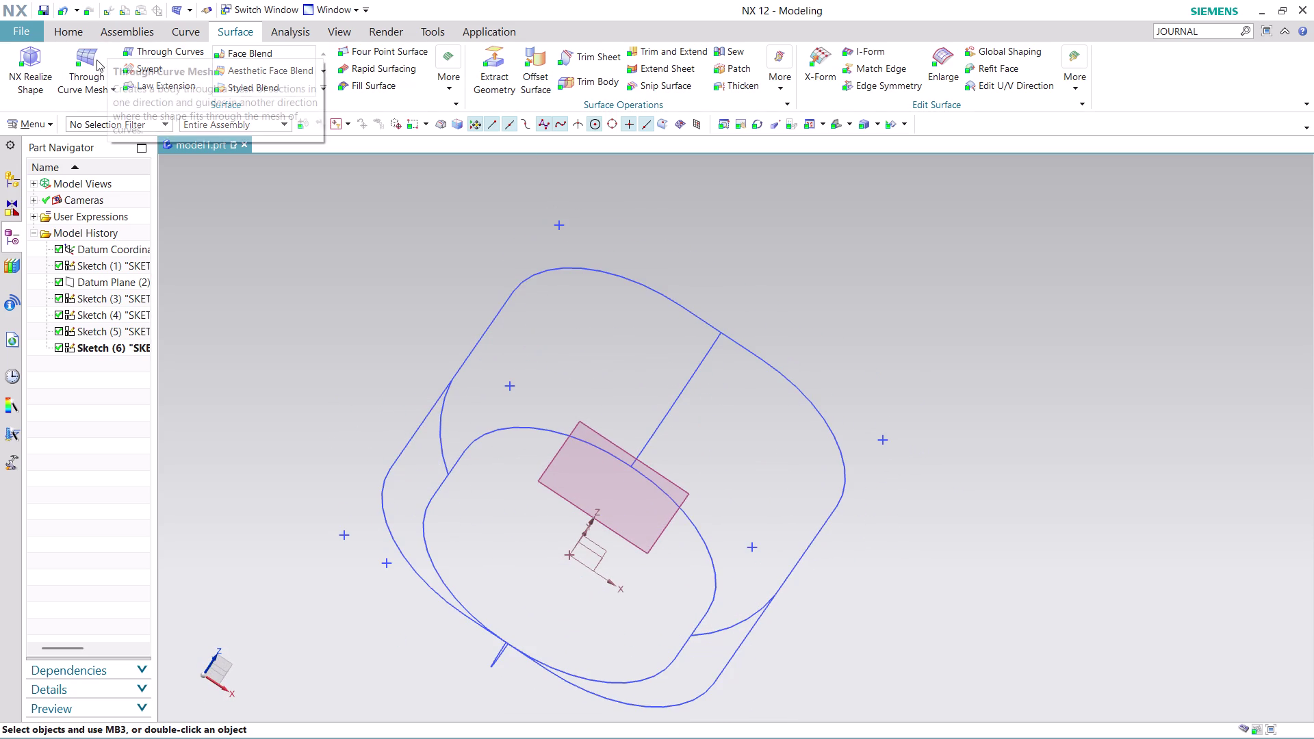
click(95, 56)
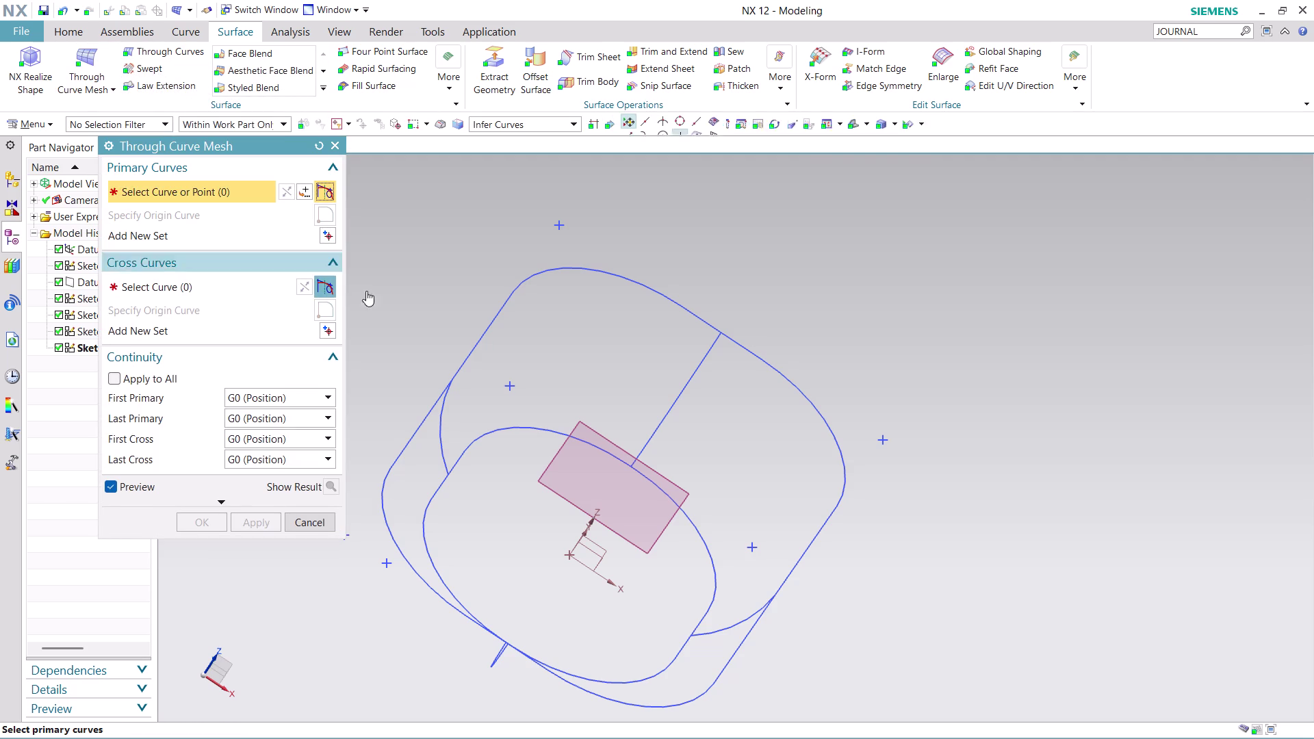
Select the outer and inner ovals as primary curve sets, toggling the outer oval's direction.
click(449, 383)
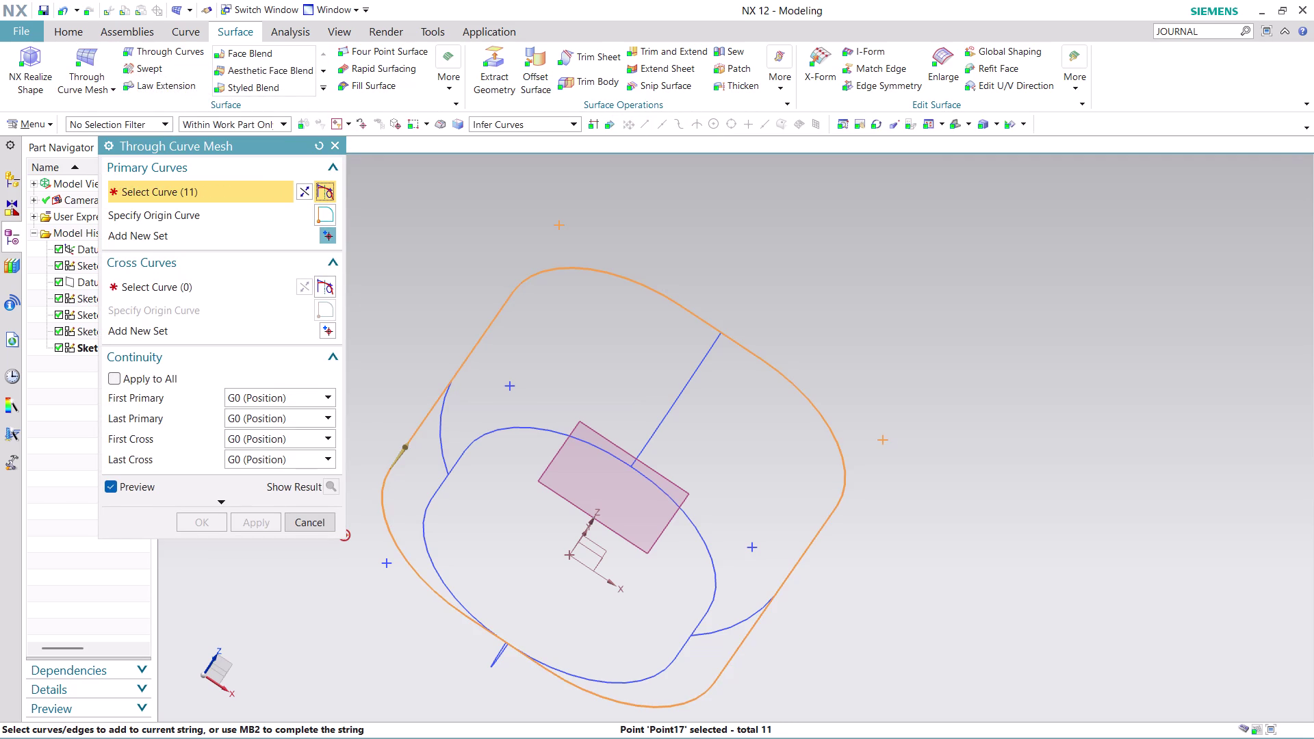
click(296, 191)
click(297, 191)
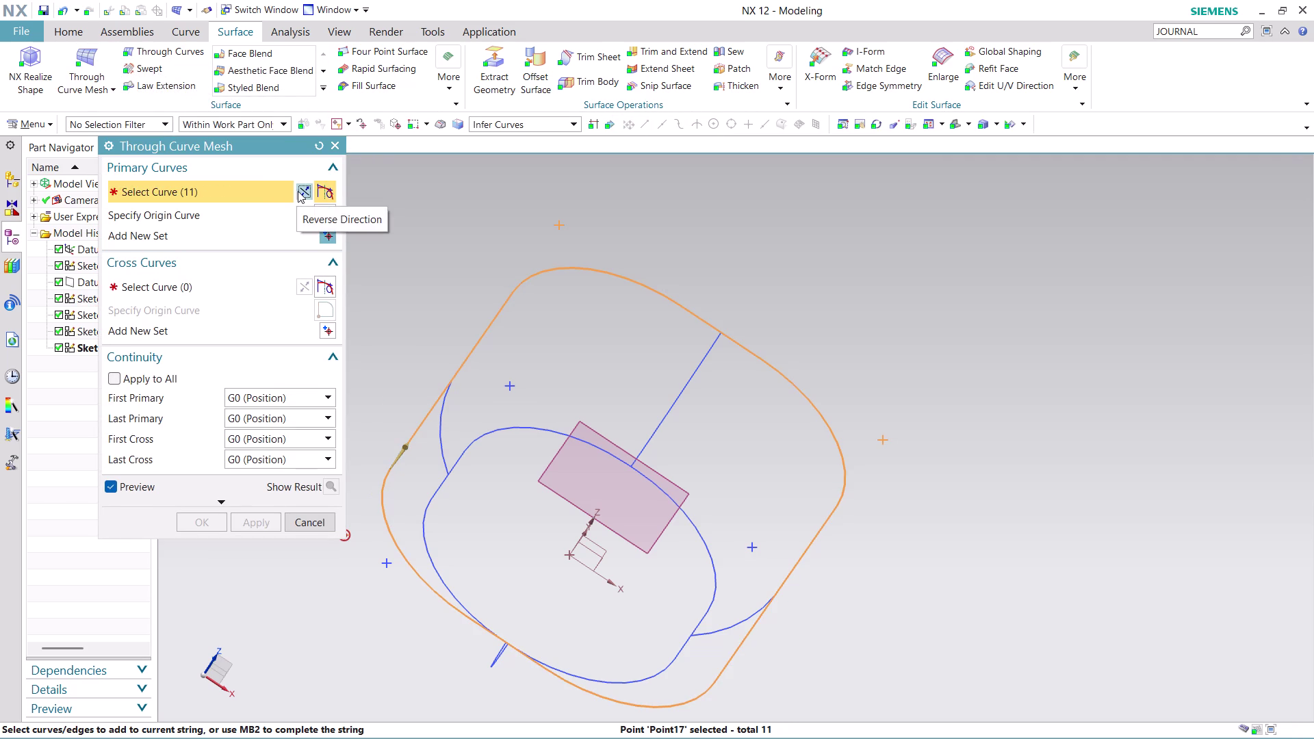
middle_click(426, 253)
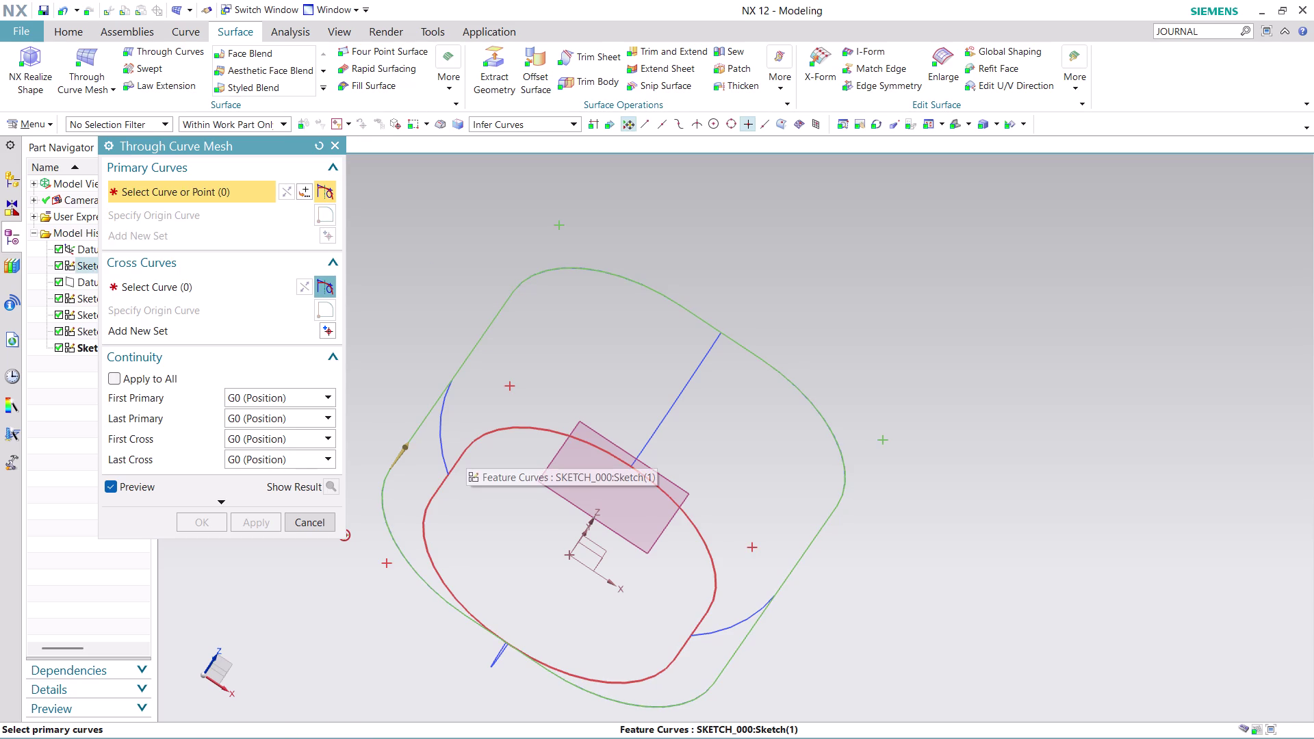
click(466, 451)
click(577, 466)
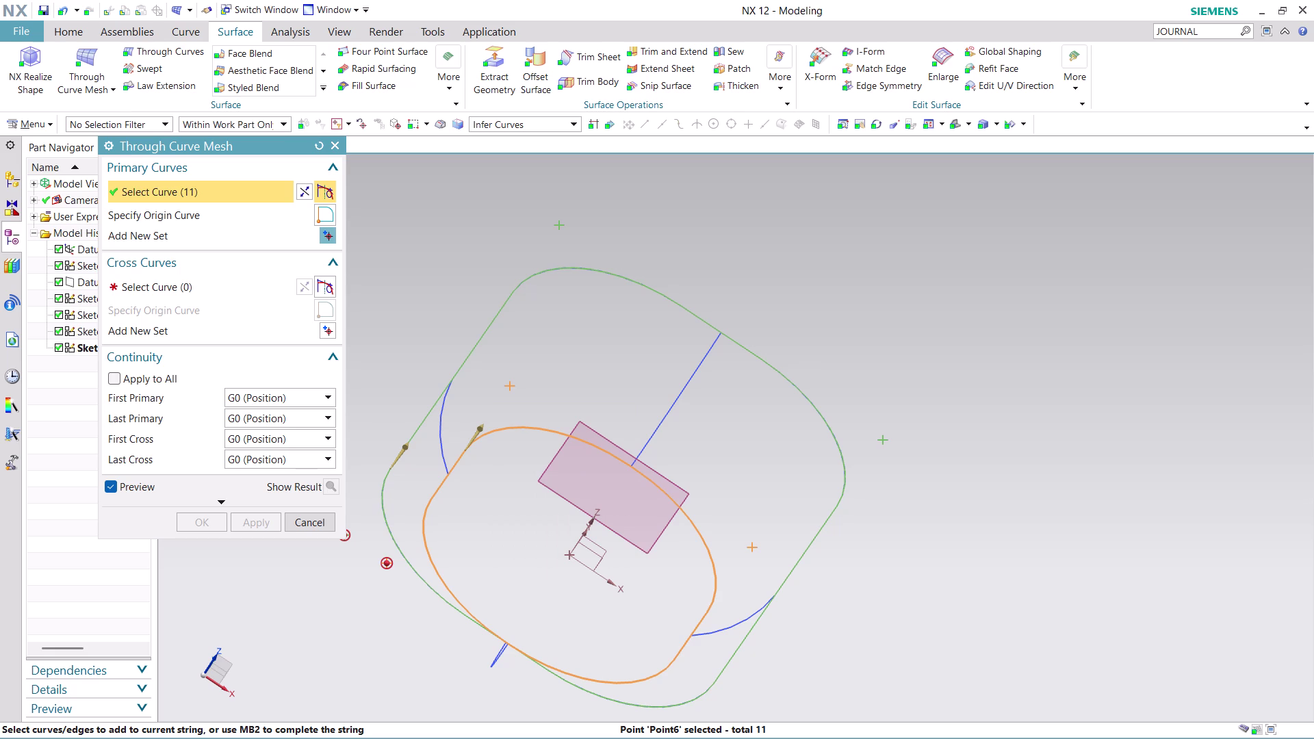
Pick the straight line and another arc as cross curves, then cancel without a surface.
click(206, 285)
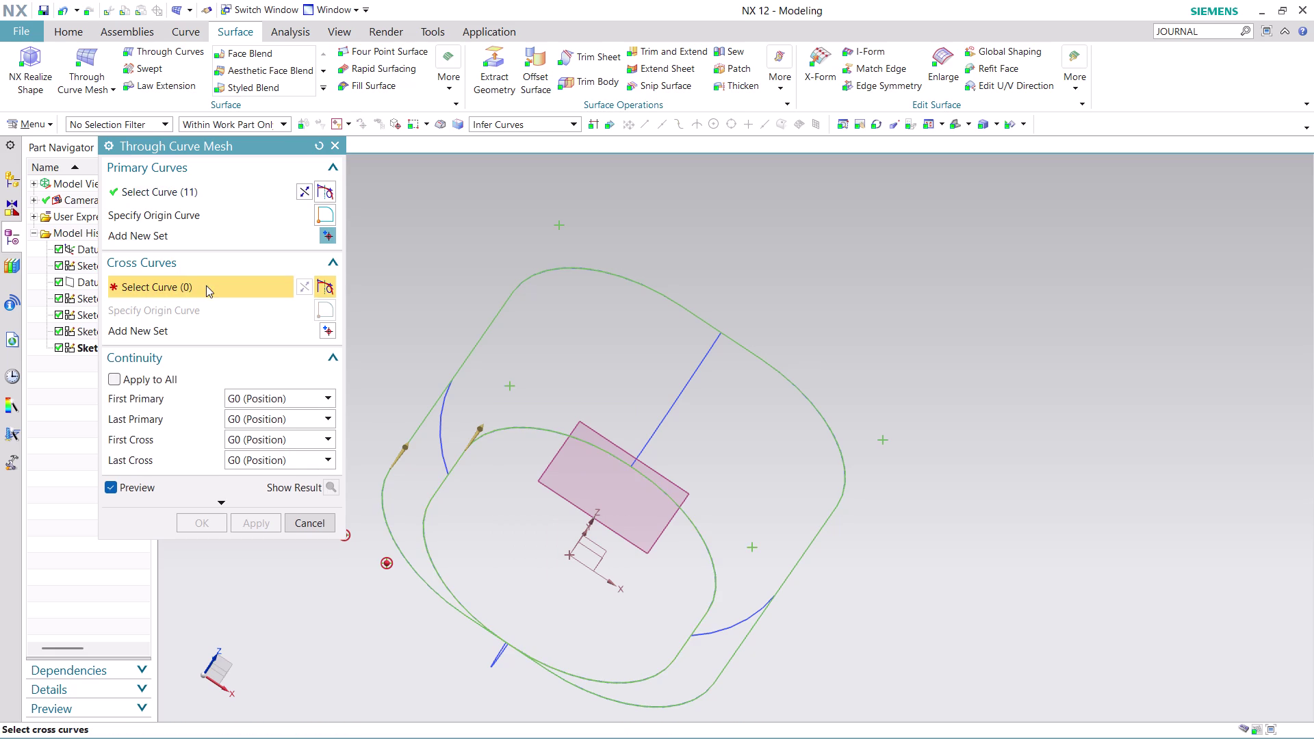
click(688, 382)
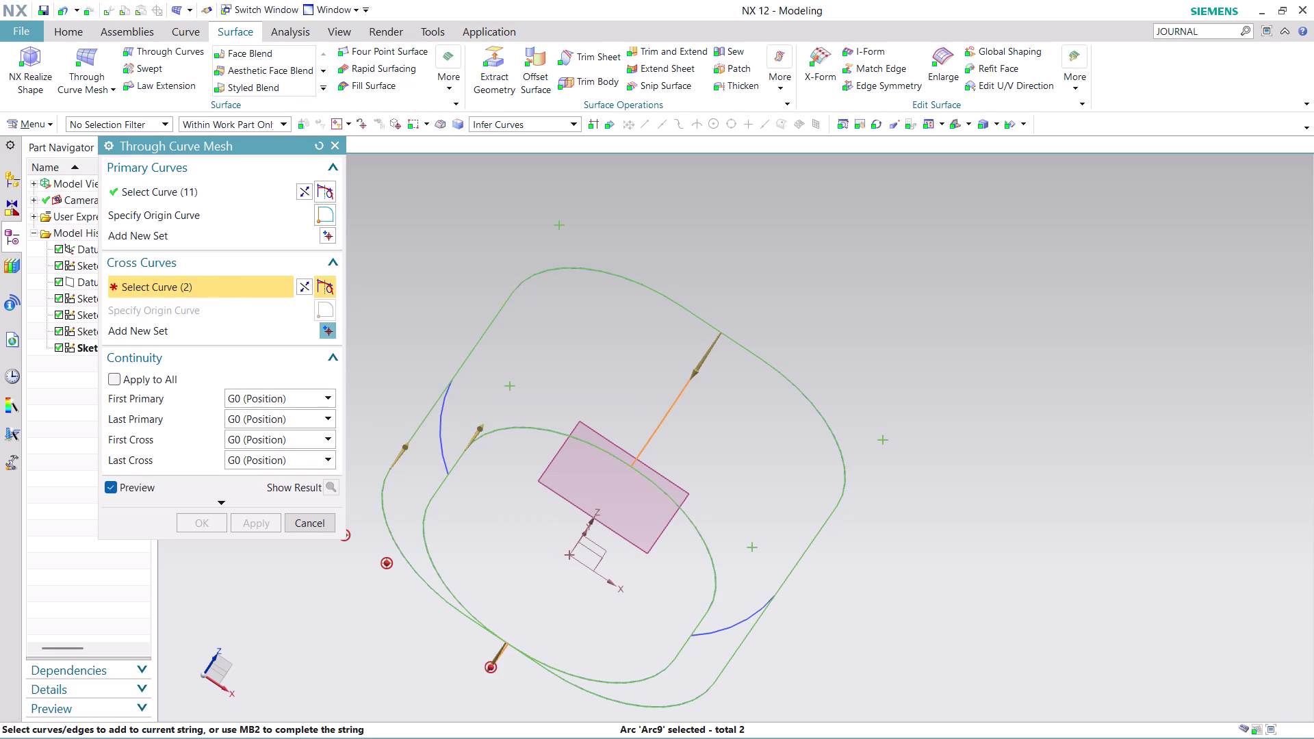
click(444, 420)
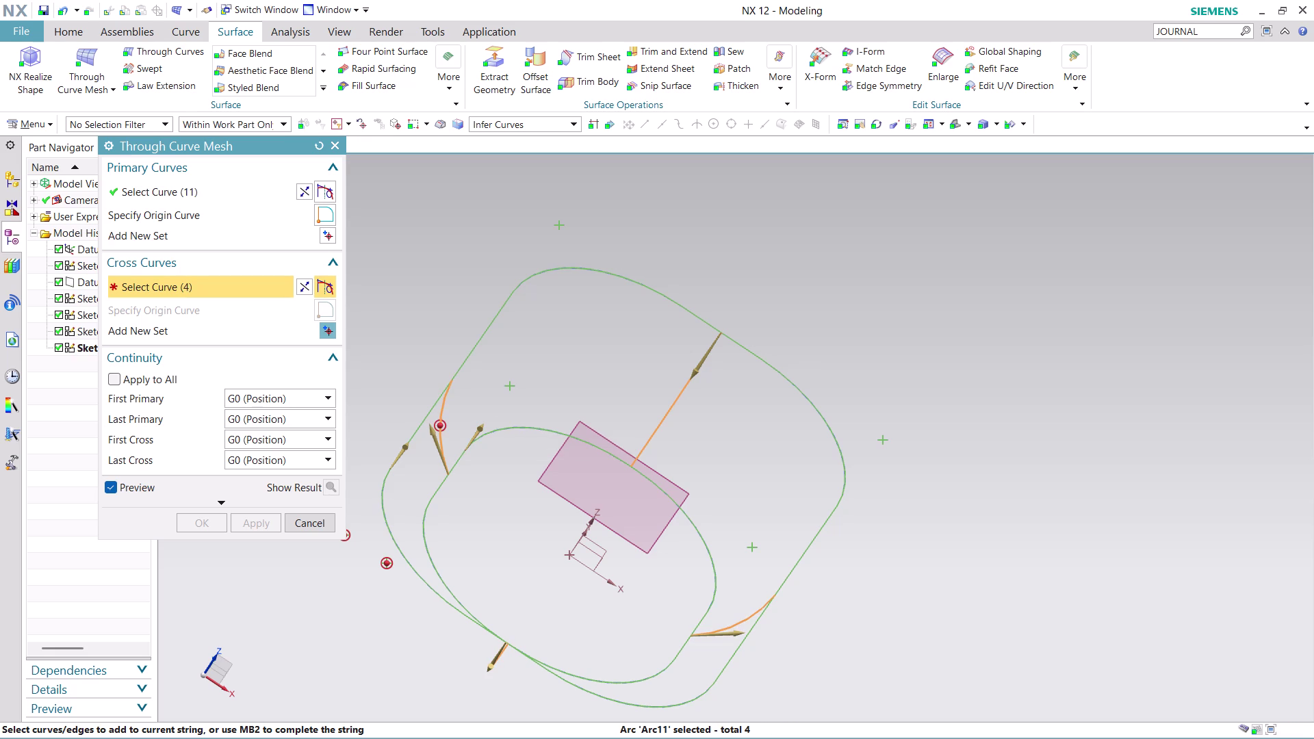
middle_click(423, 263)
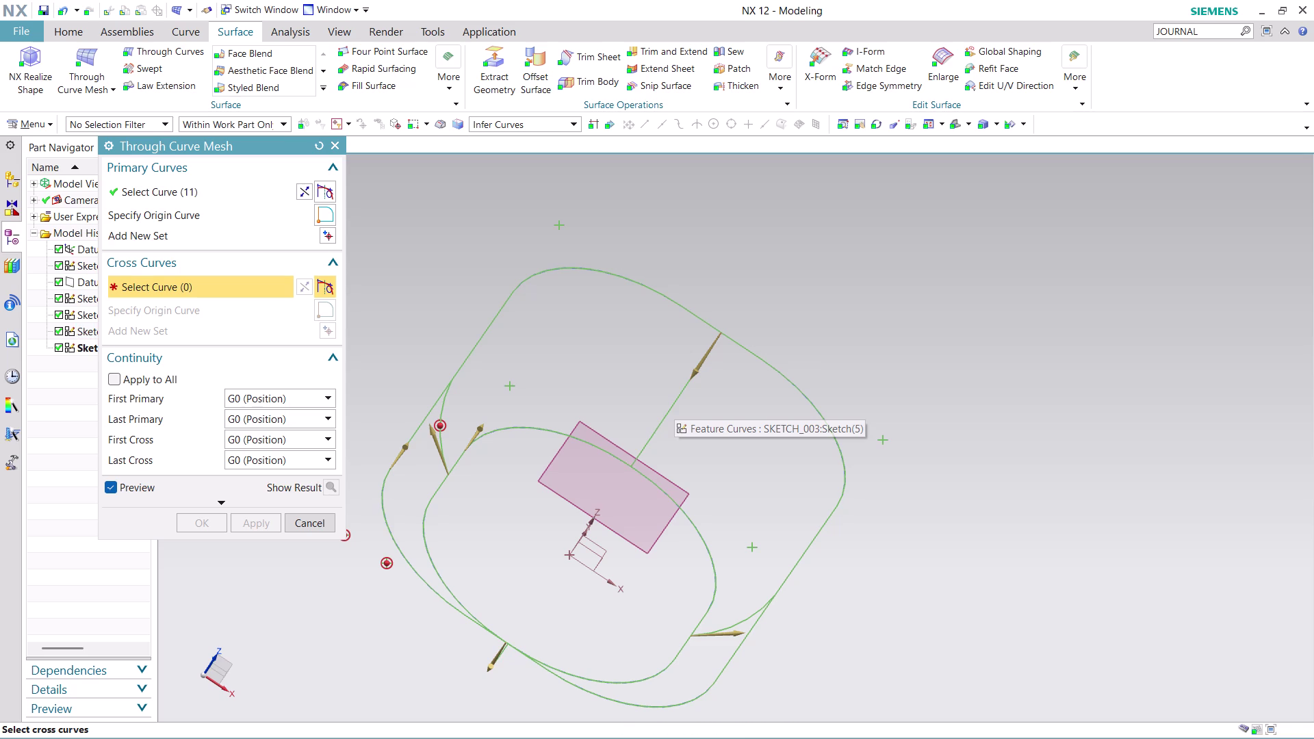
click(310, 525)
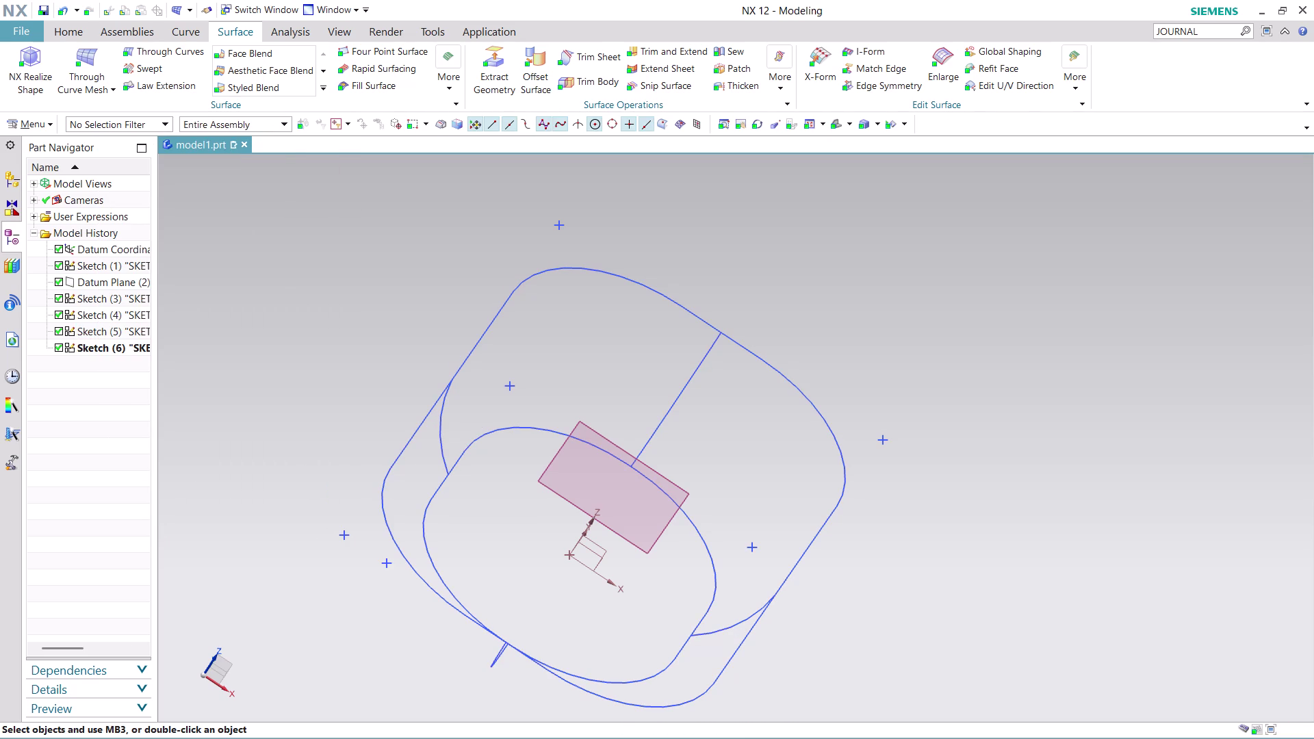
Restart Through Curve Mesh and select the outer and inner ovals as primary curves.
click(87, 49)
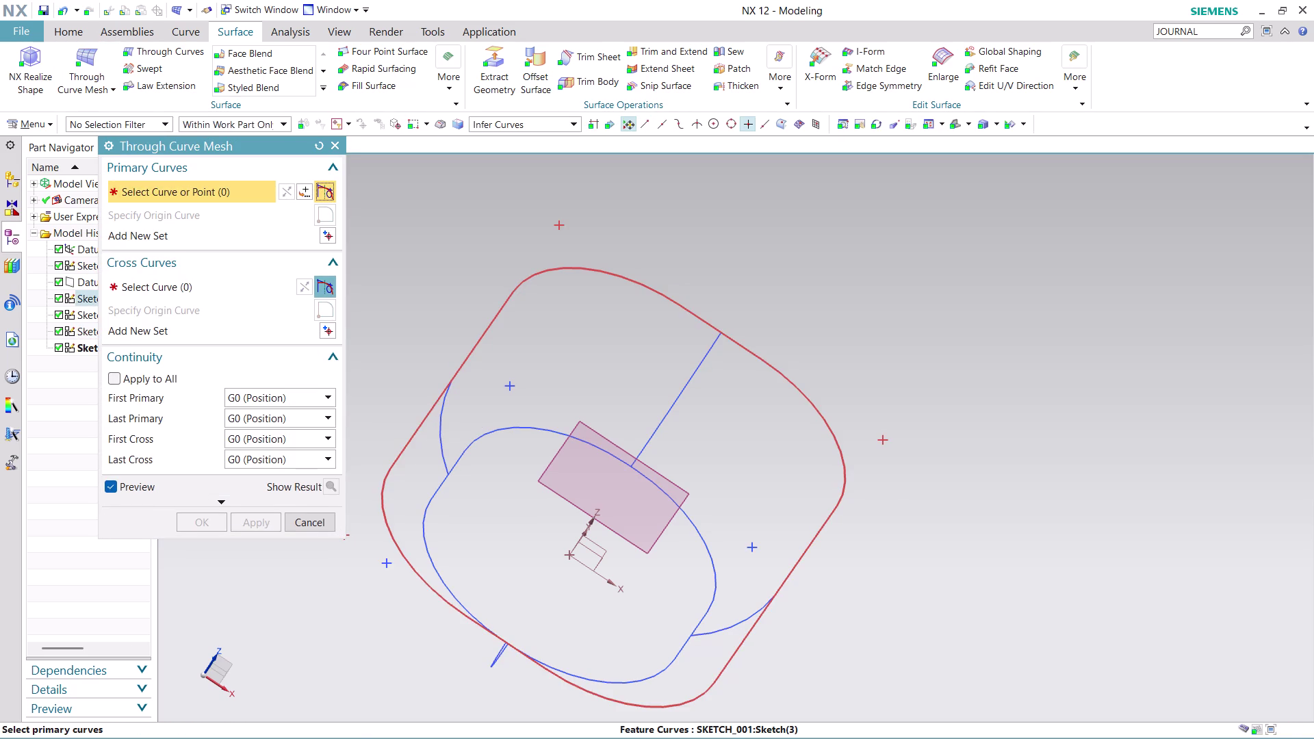
click(435, 395)
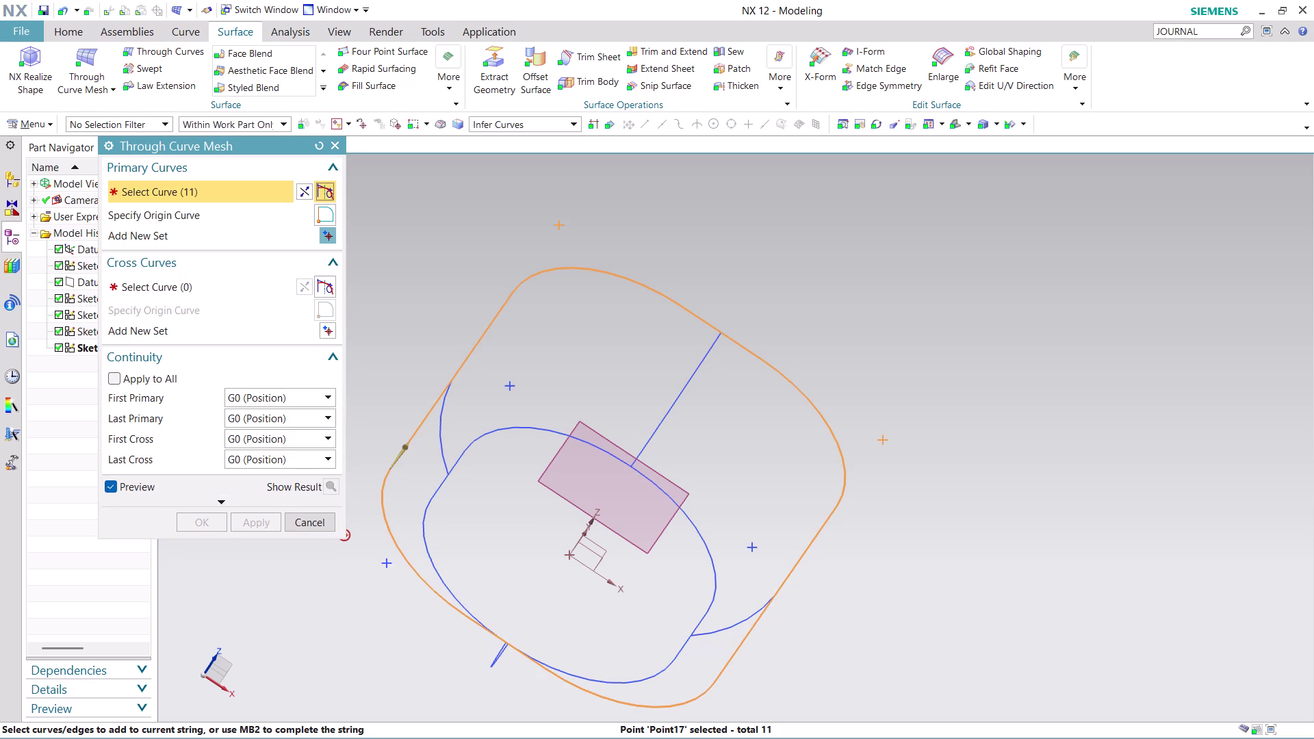
middle_click(457, 276)
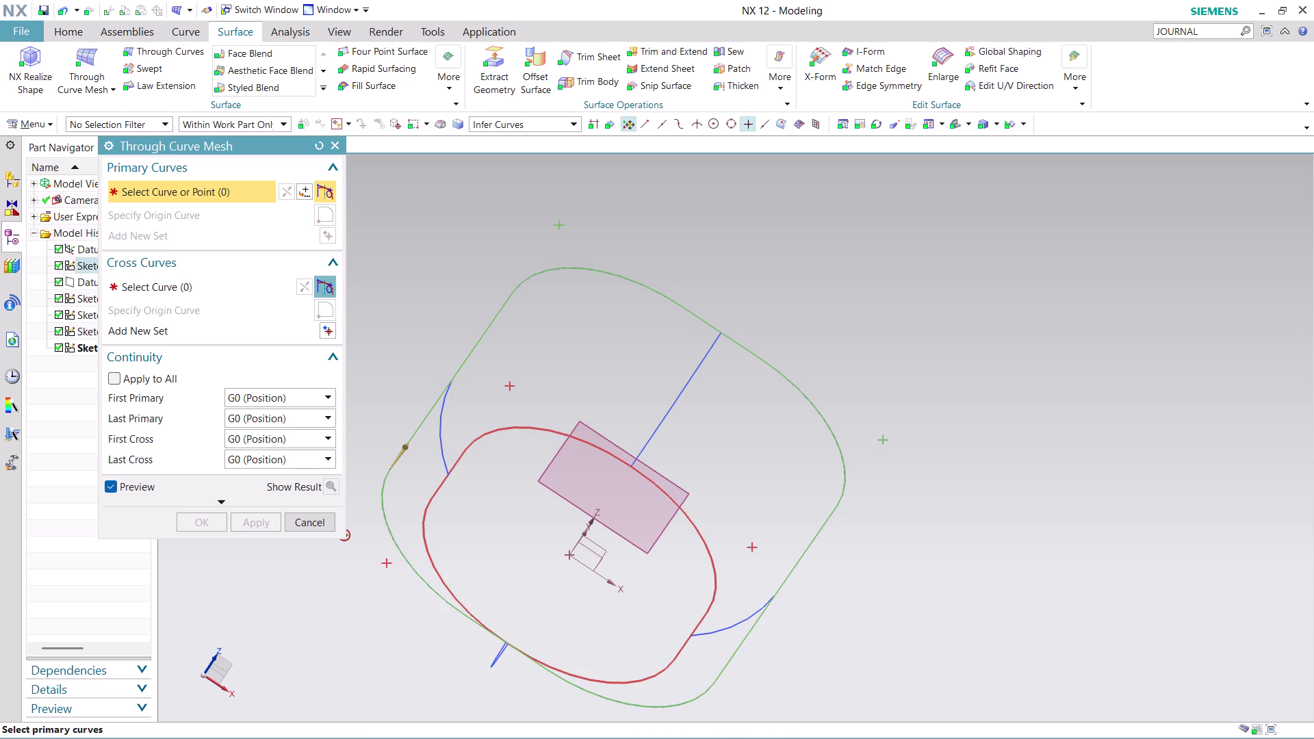
click(467, 455)
click(303, 190)
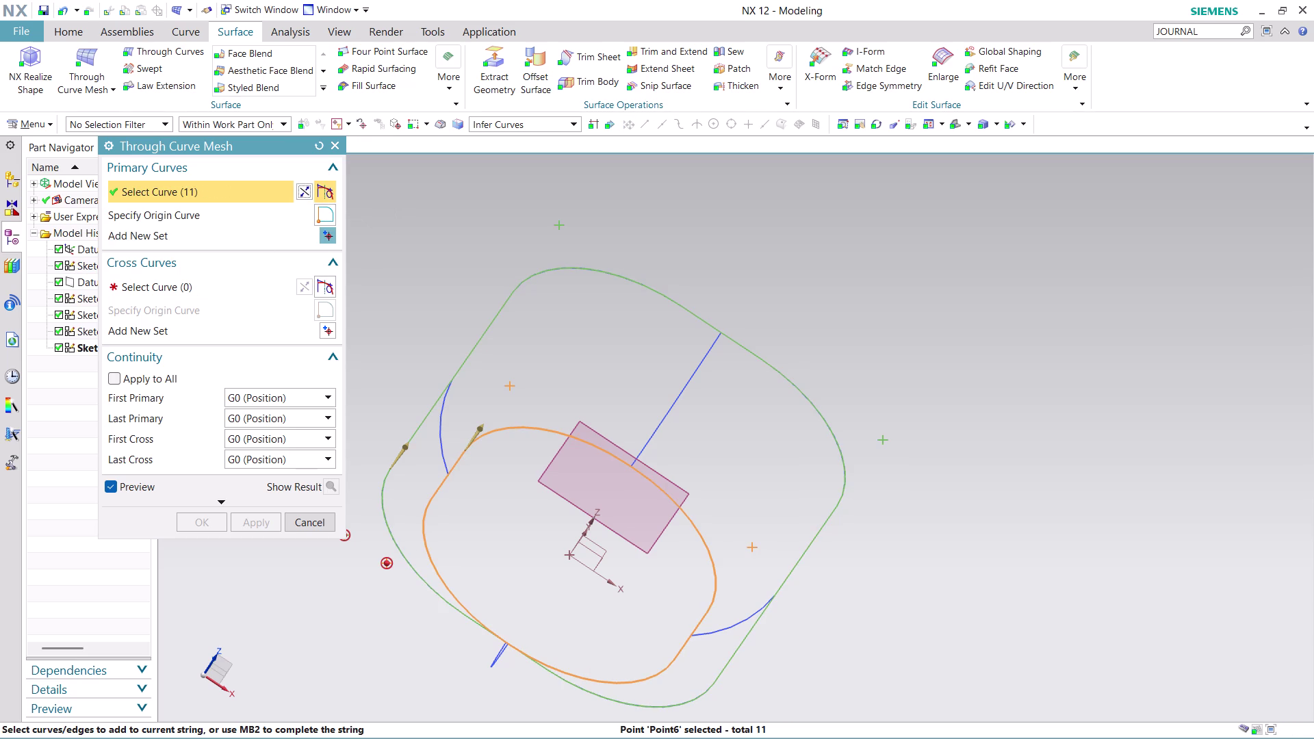
Switch to cross curves using the Tangent Curves rule and add the left cross arc.
click(221, 287)
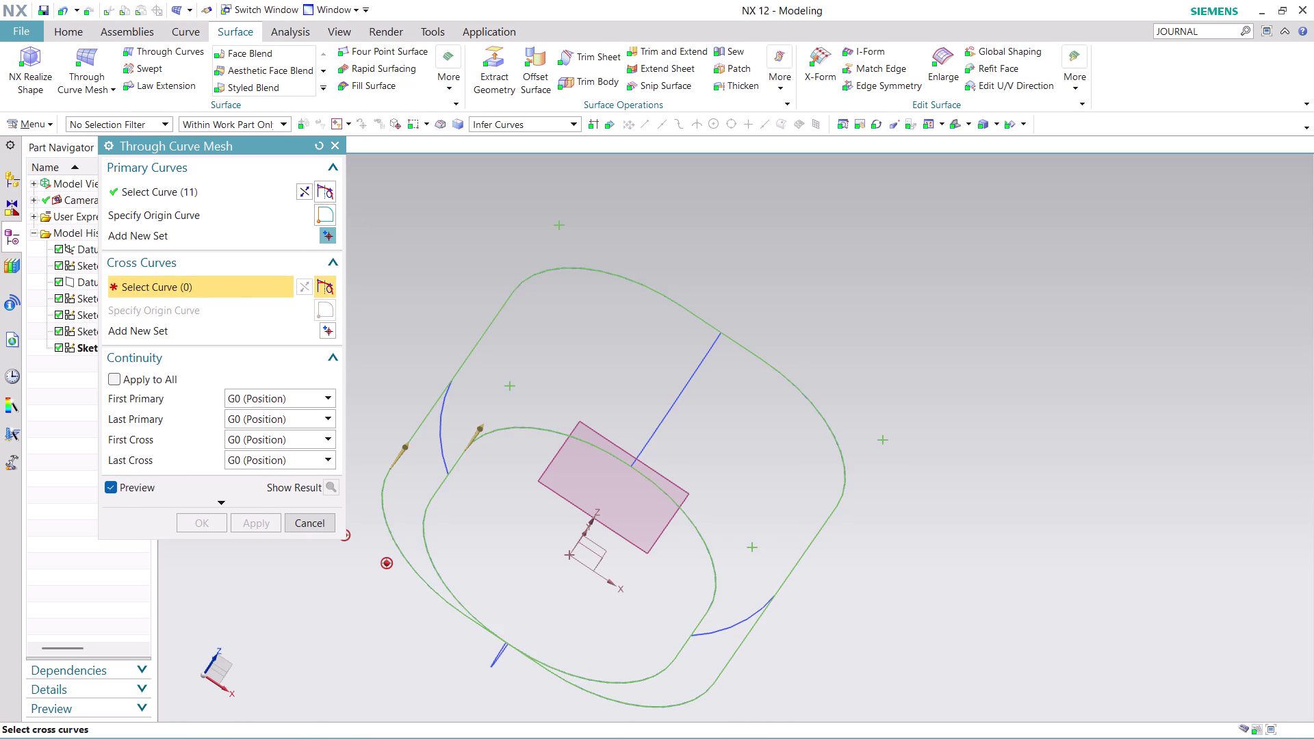
click(537, 123)
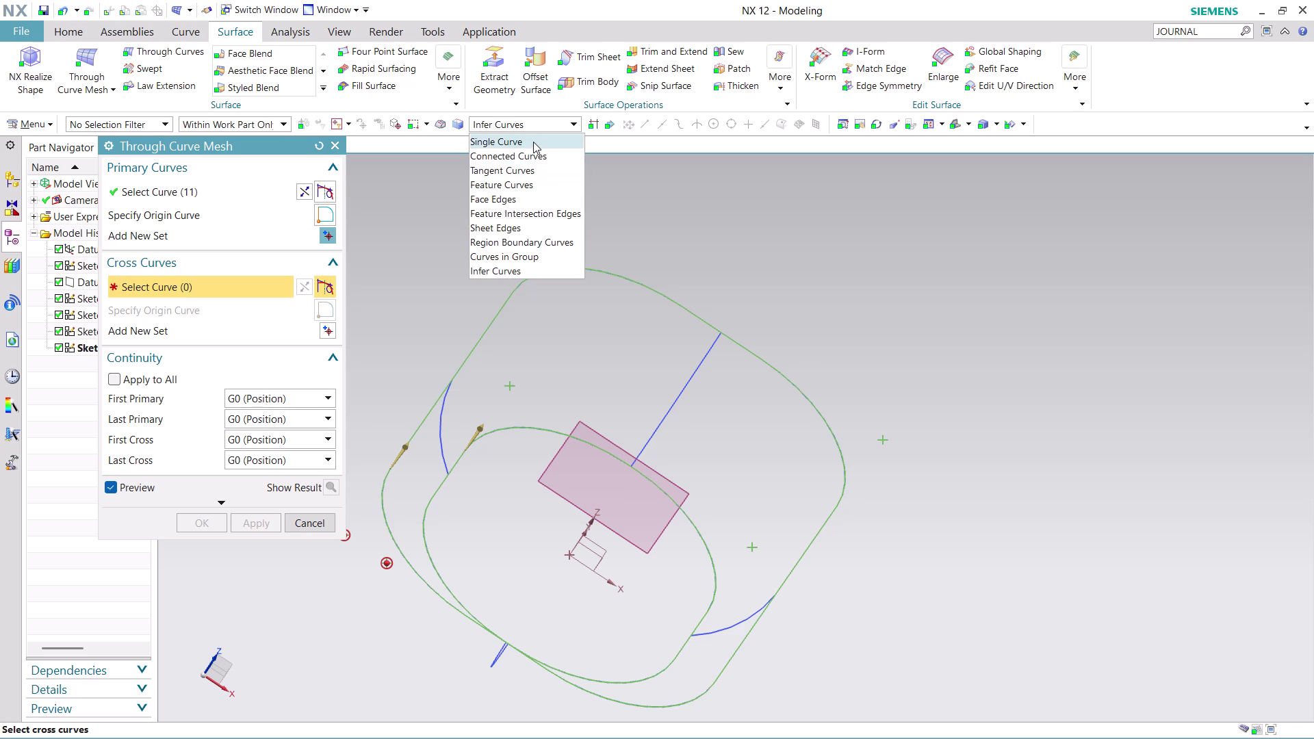
click(534, 171)
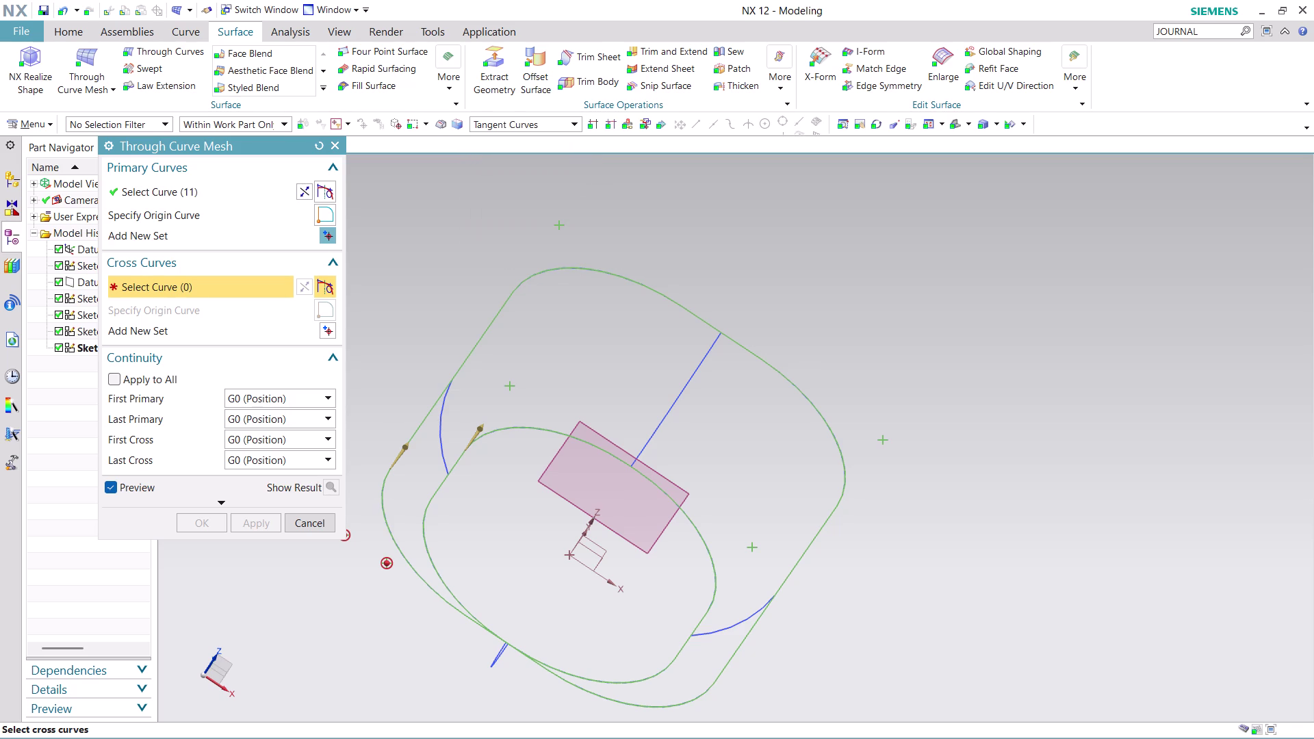
click(445, 412)
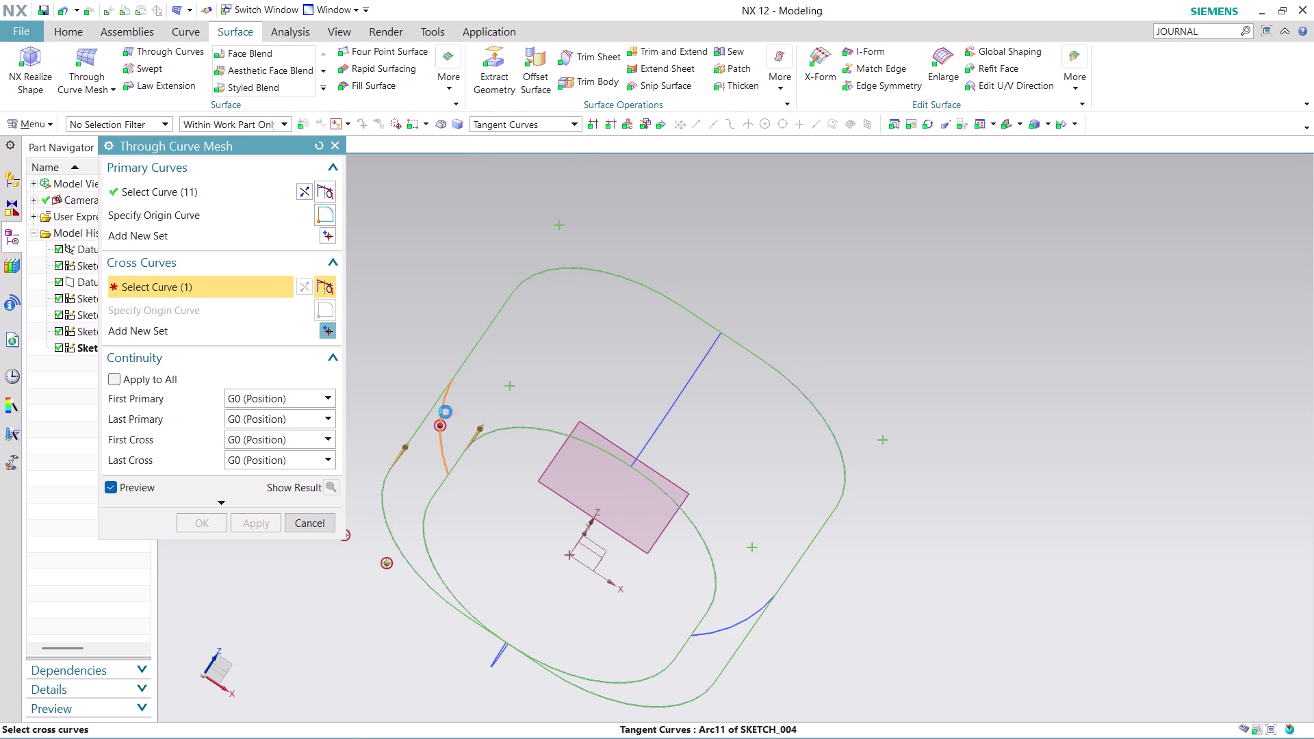
middle_click(426, 298)
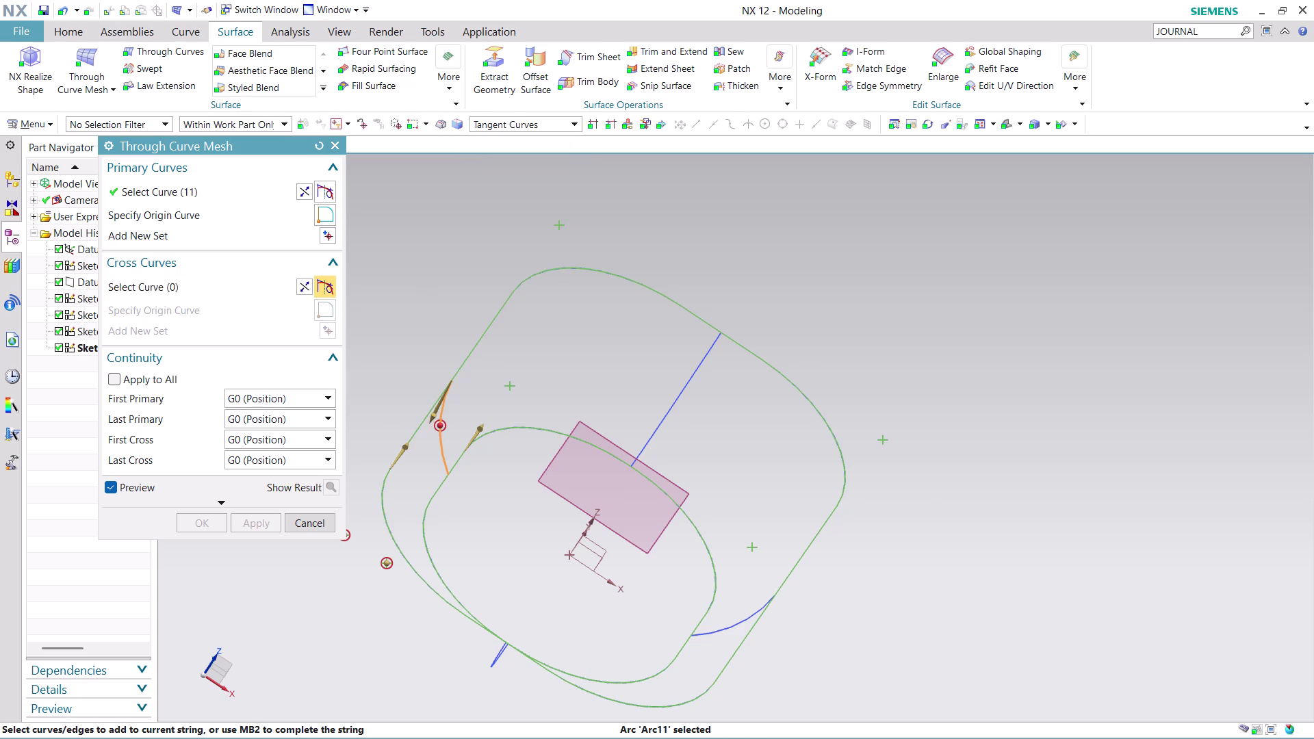
Add the upper right connector, lower right arc and lower left arc as cross sets.
click(685, 386)
middle_click(681, 262)
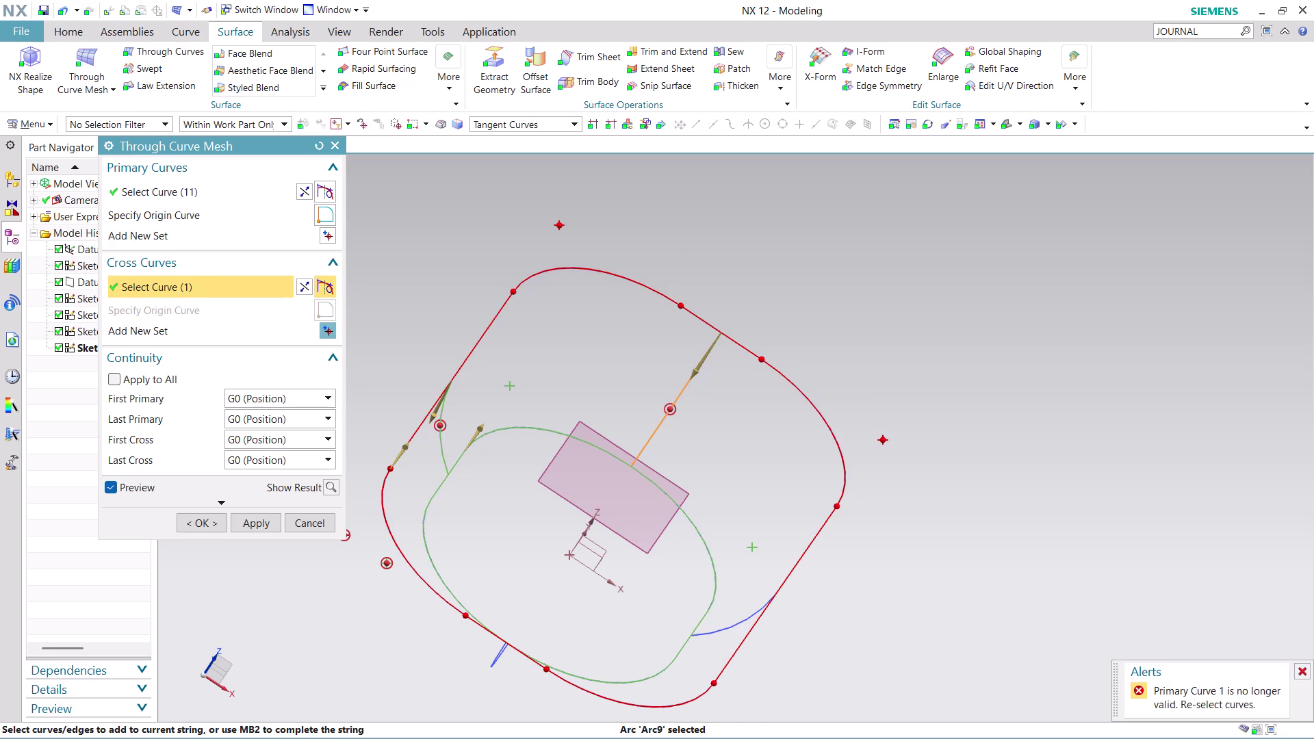
click(749, 618)
middle_click(970, 356)
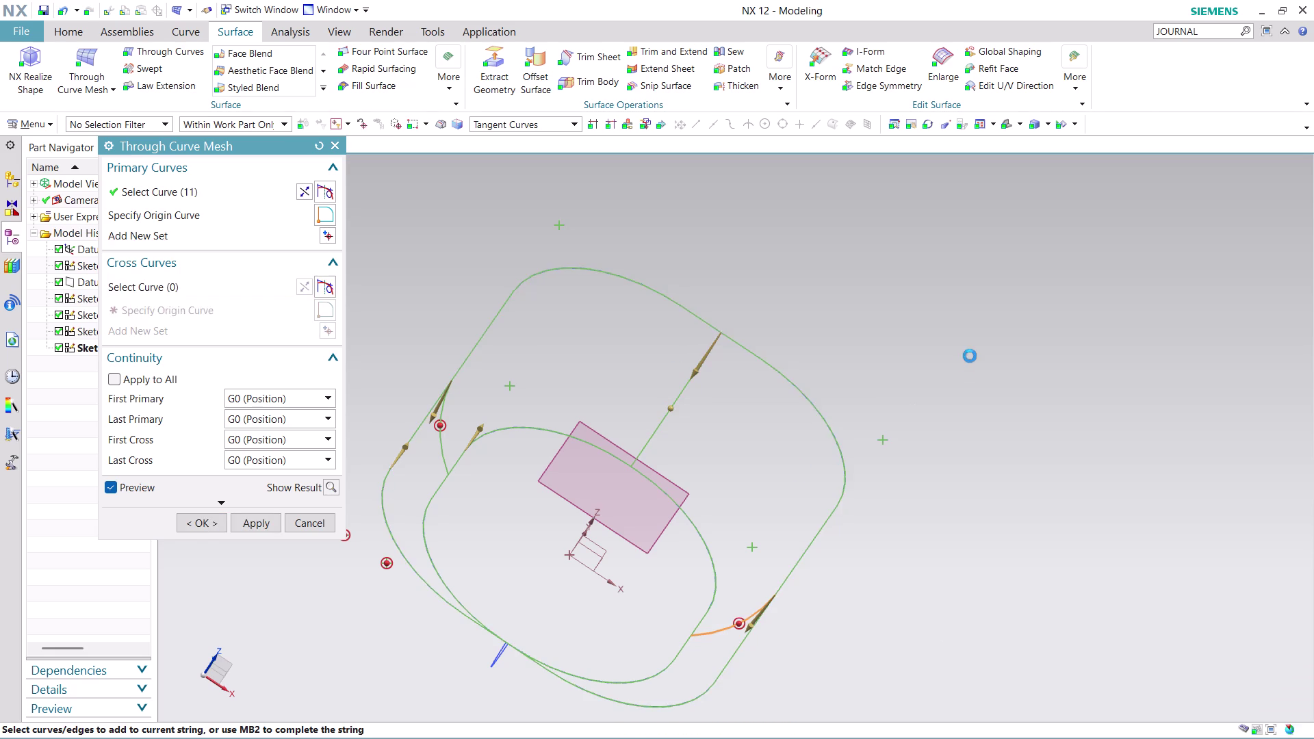
click(500, 655)
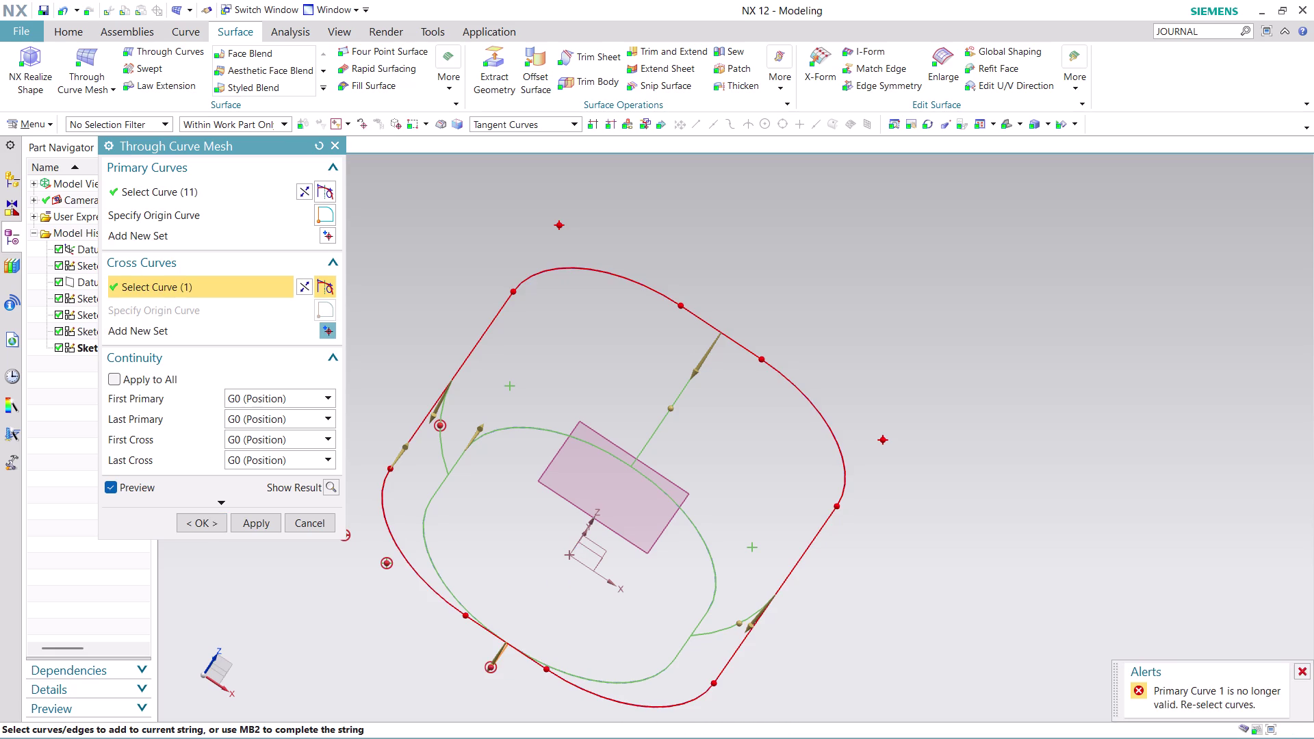
middle_click(582, 549)
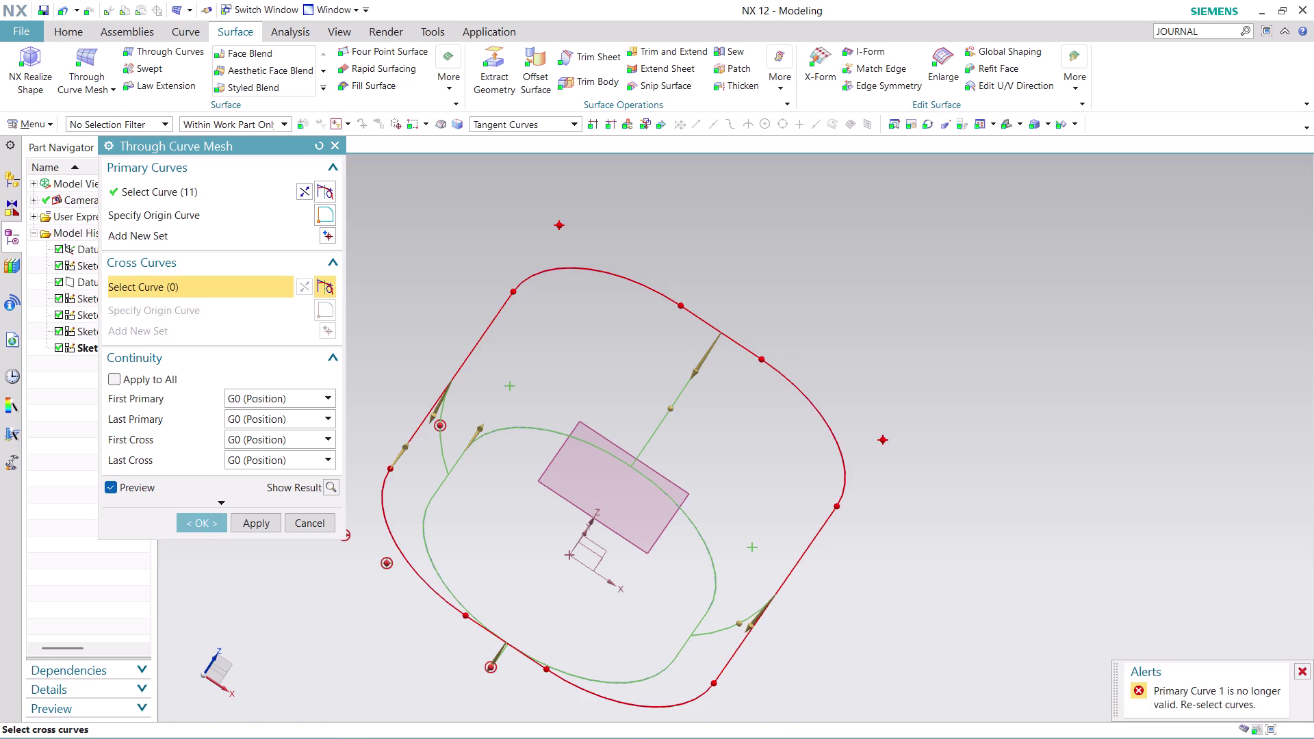
middle_drag(829, 613, 791, 569)
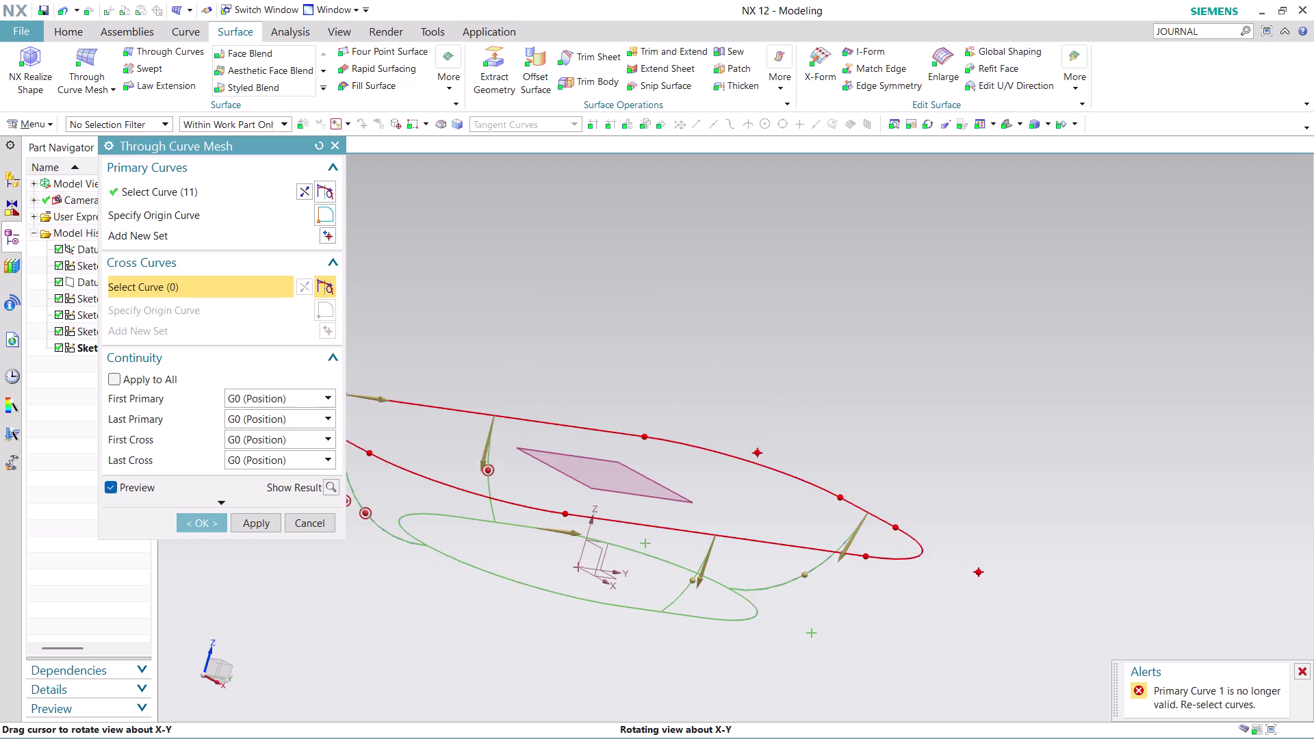
middle_drag(792, 569, 737, 569)
scroll(down, 3)
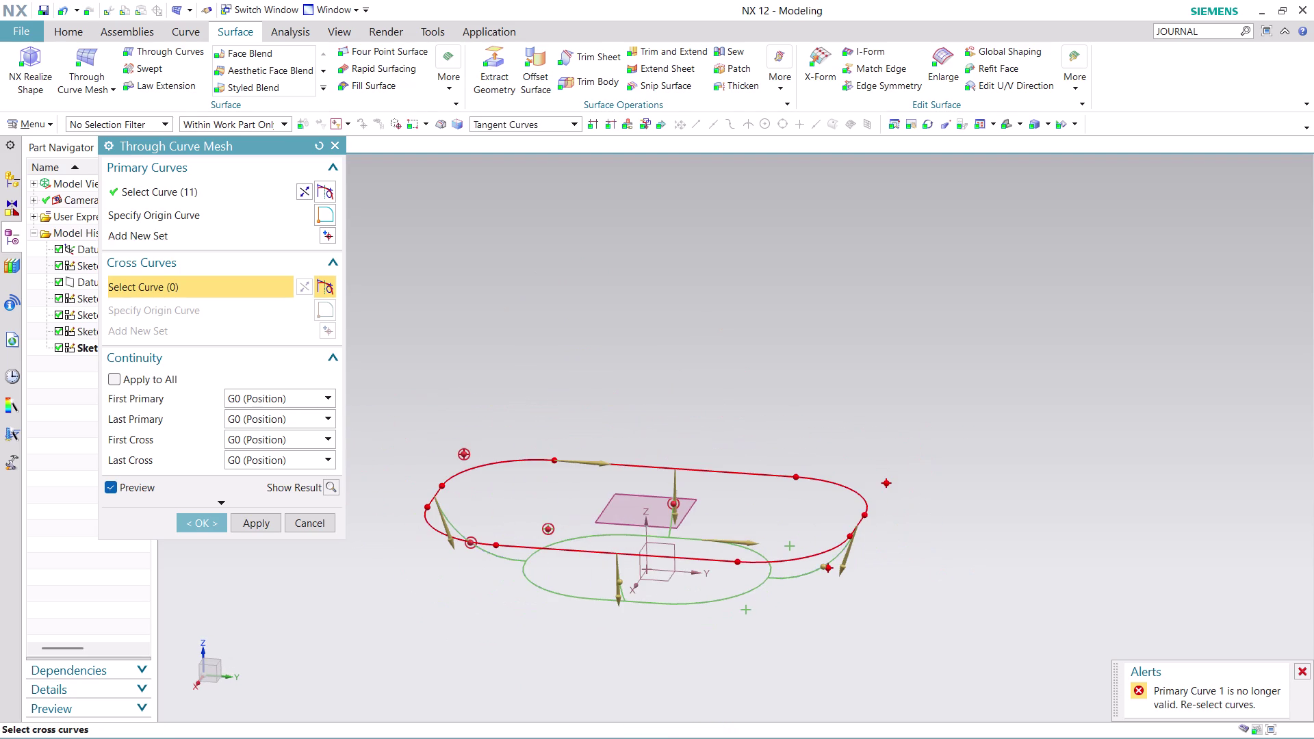
scroll(up, 3)
middle_drag(580, 283, 598, 363)
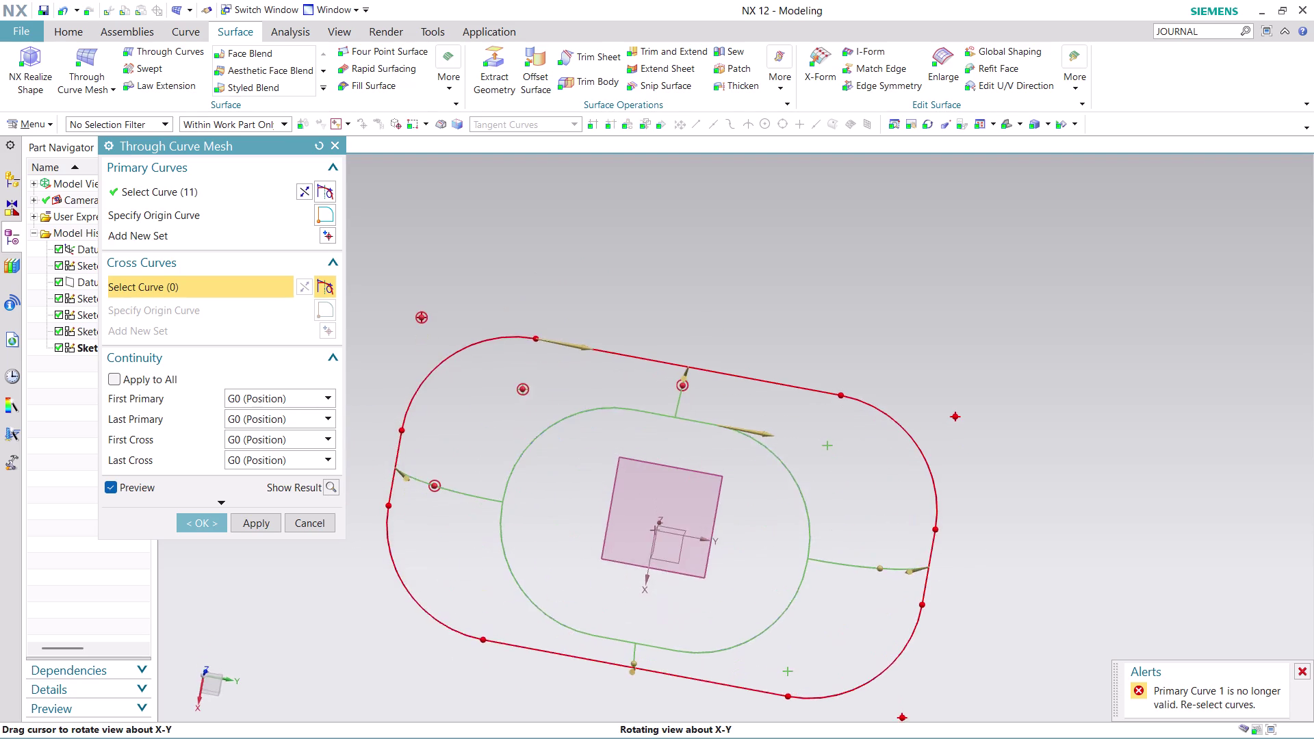
middle_drag(598, 362, 557, 534)
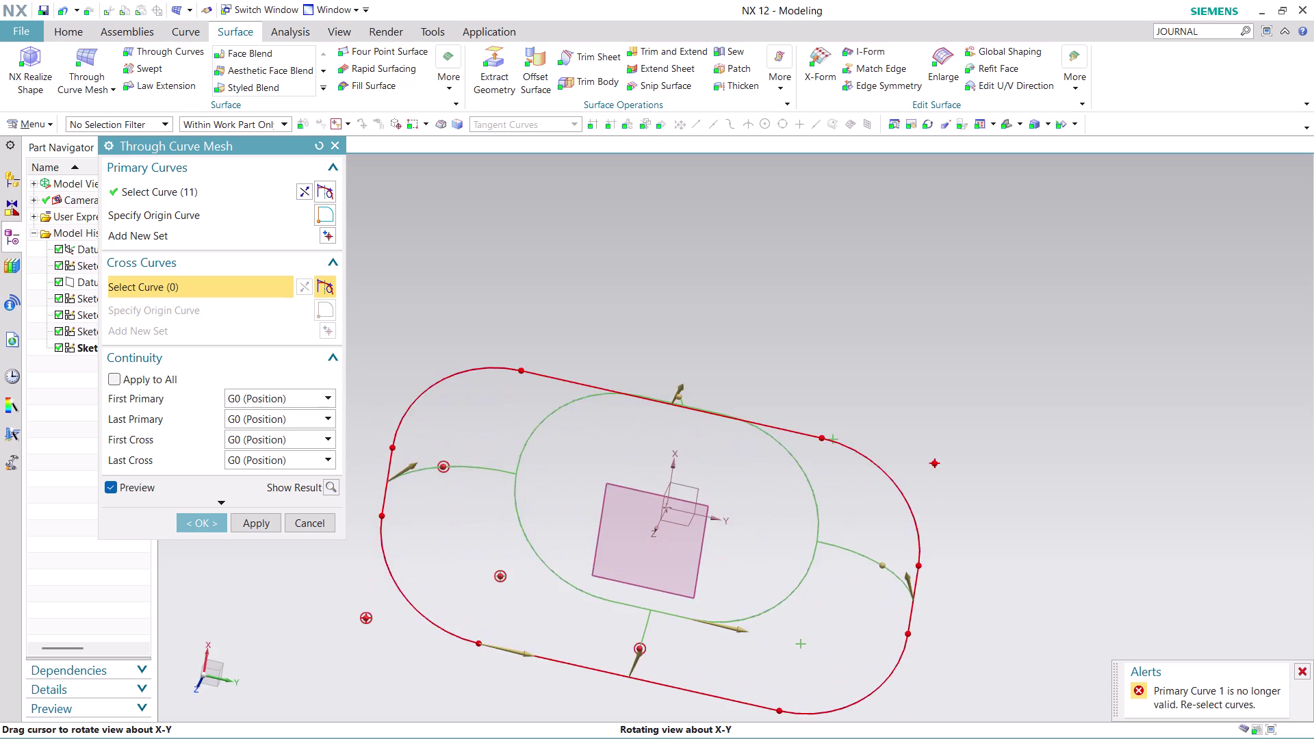
middle_drag(557, 535, 616, 282)
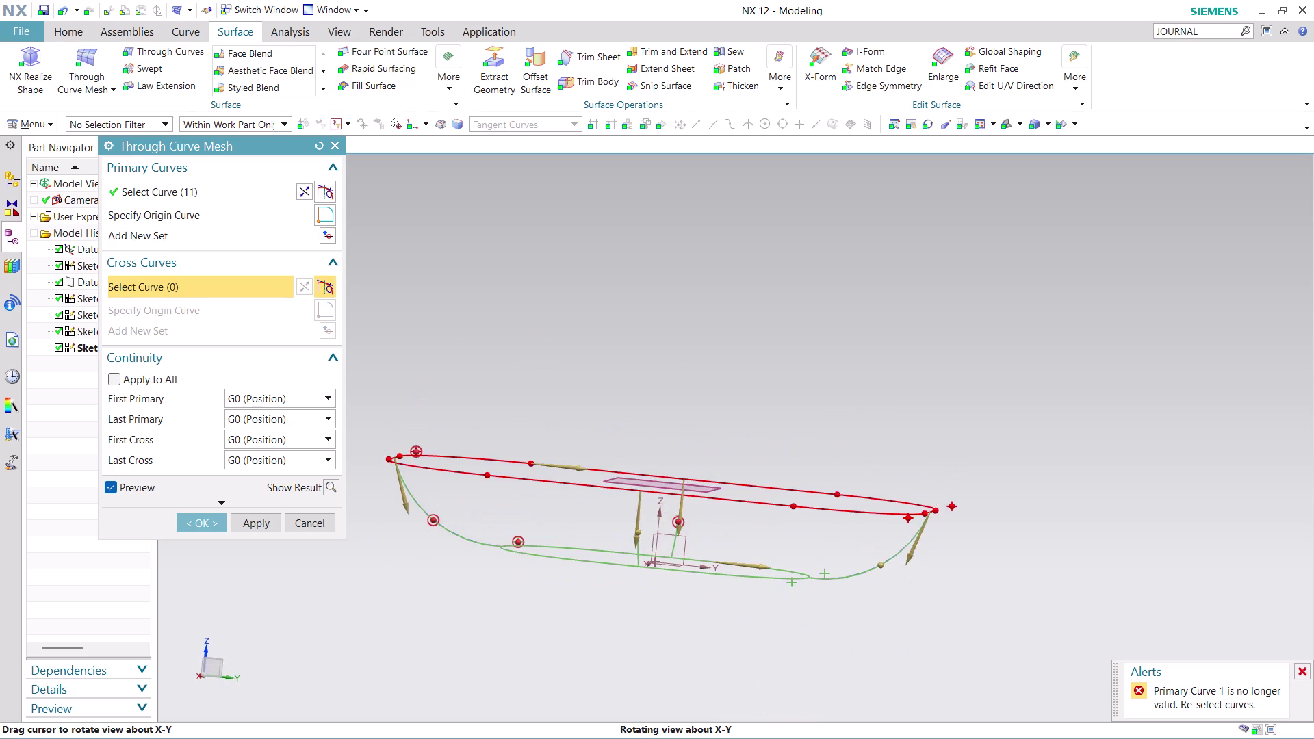
middle_drag(616, 282, 636, 296)
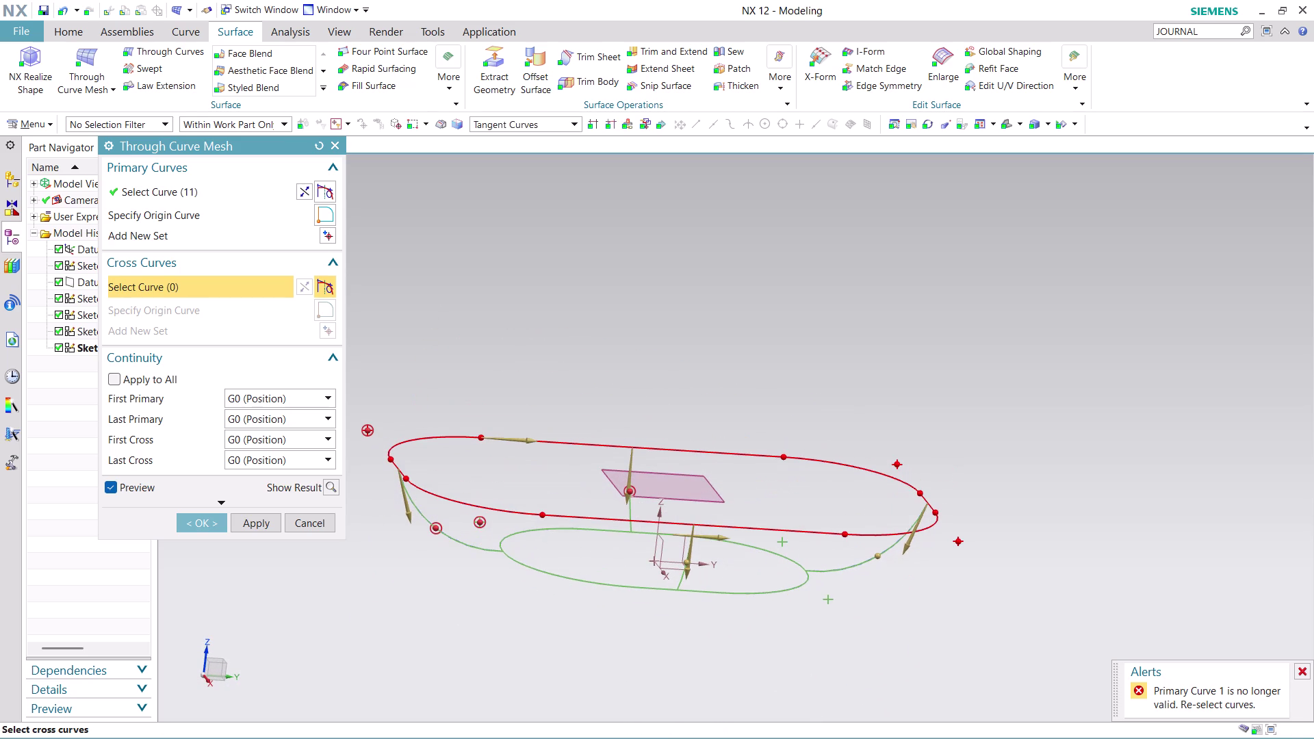
middle_drag(603, 286, 572, 283)
middle_click(566, 282)
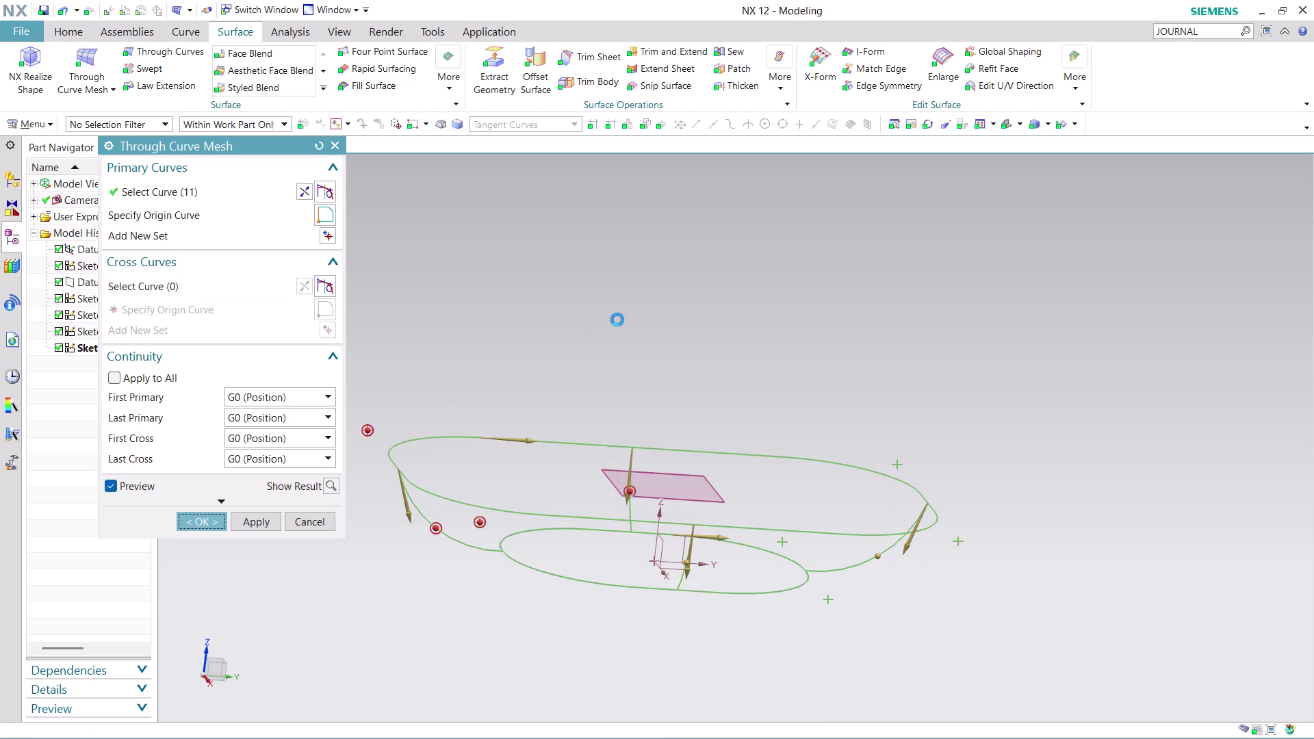
scroll(down, 3)
scroll(up, 3)
middle_drag(726, 338, 726, 354)
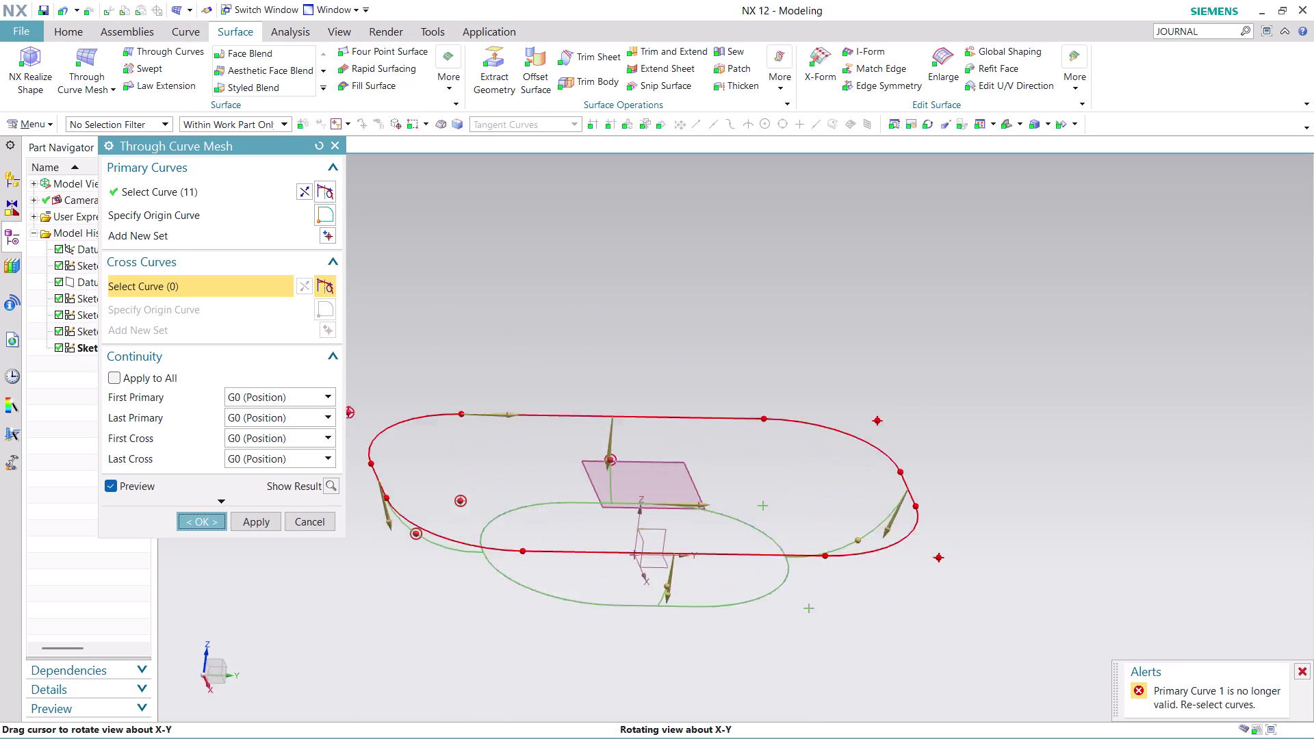
middle_drag(726, 354, 702, 407)
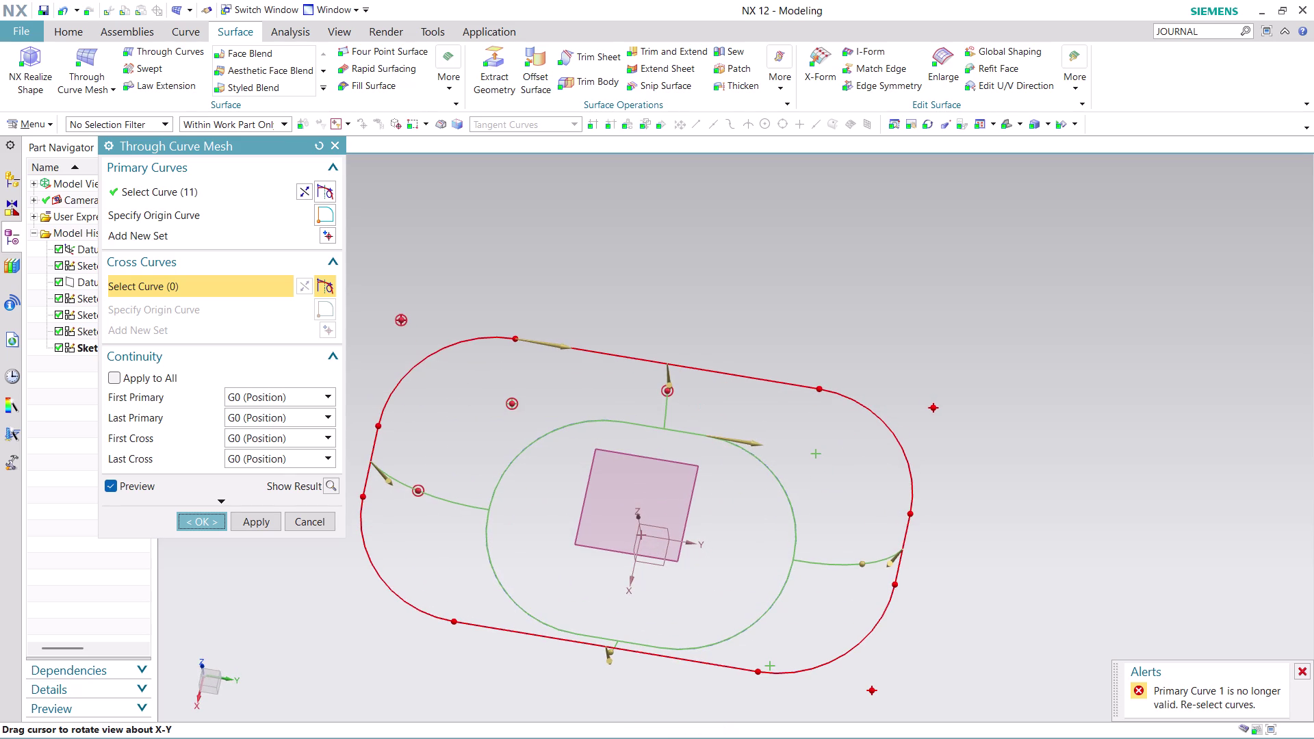